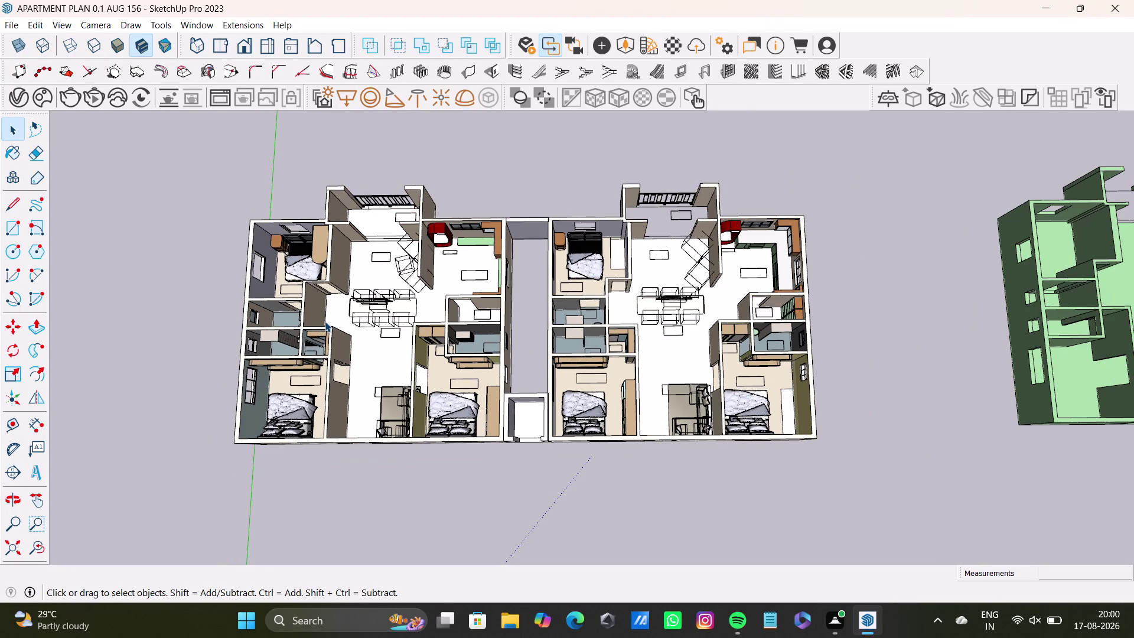
Select and delete the green wall-only model beside the furnished plan.
scroll(down, 3)
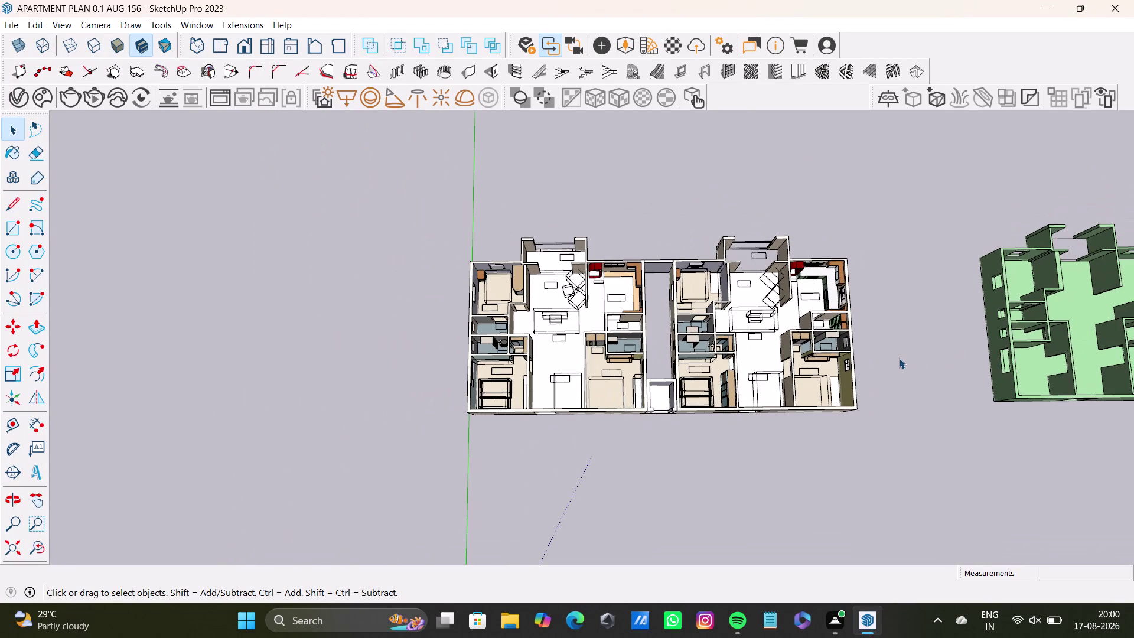
middle_drag(899, 357, 611, 366)
drag(673, 180, 959, 493)
key(Delete)
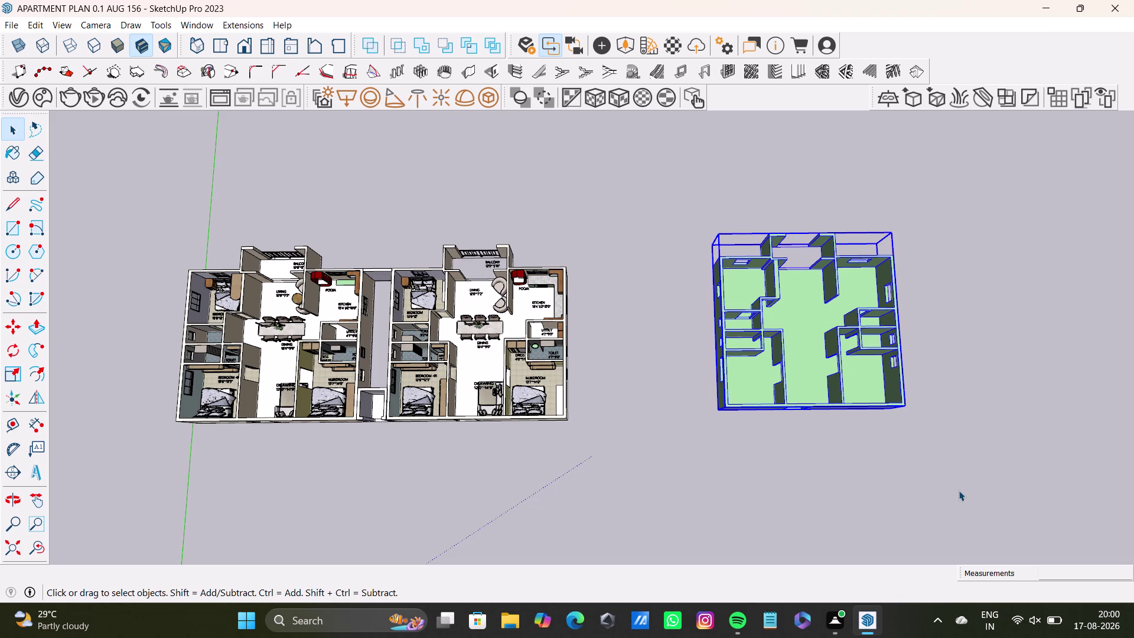
Orbit around the remaining furnished apartment plan from different angles.
scroll(down, 3)
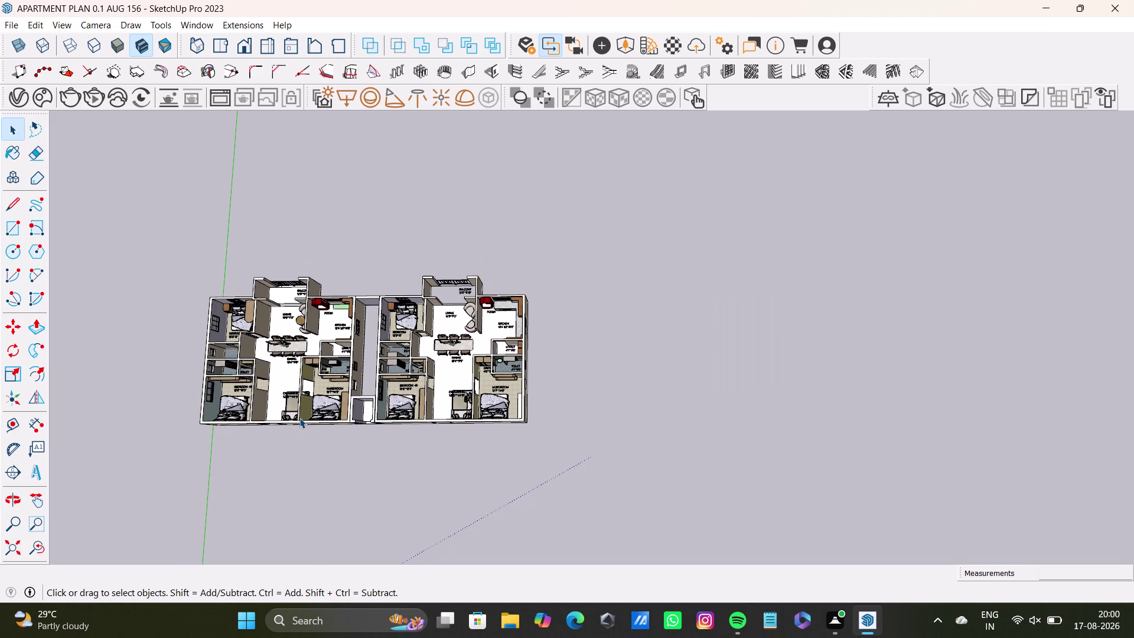
middle_drag(299, 418, 486, 399)
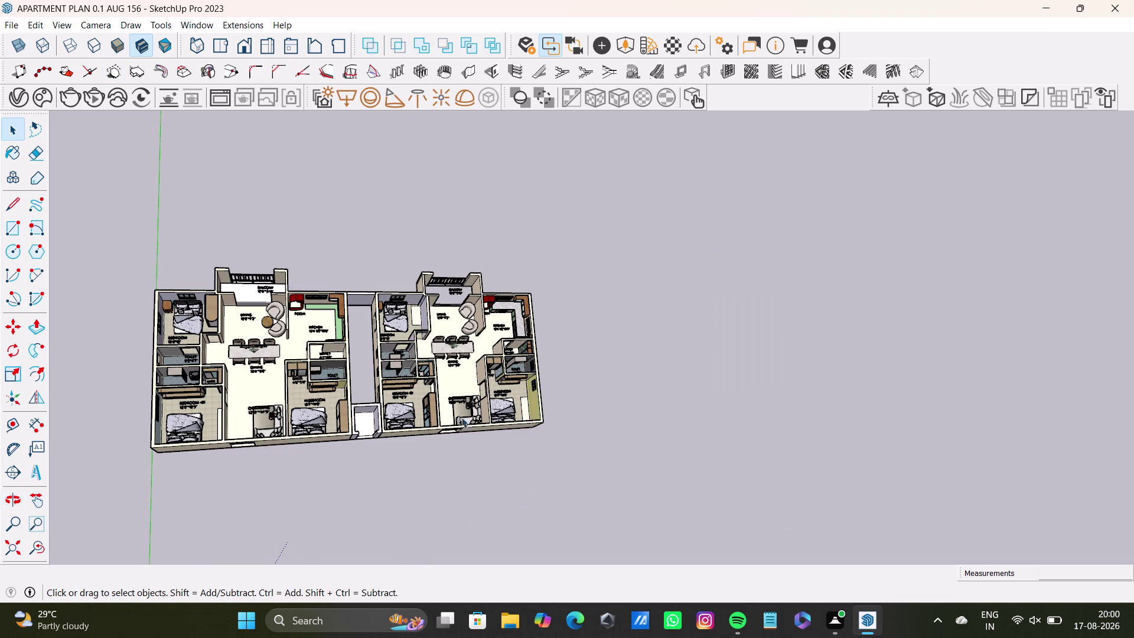
click(149, 46)
scroll(down, 3)
middle_drag(187, 316, 486, 343)
scroll(up, 3)
middle_drag(255, 370, 273, 327)
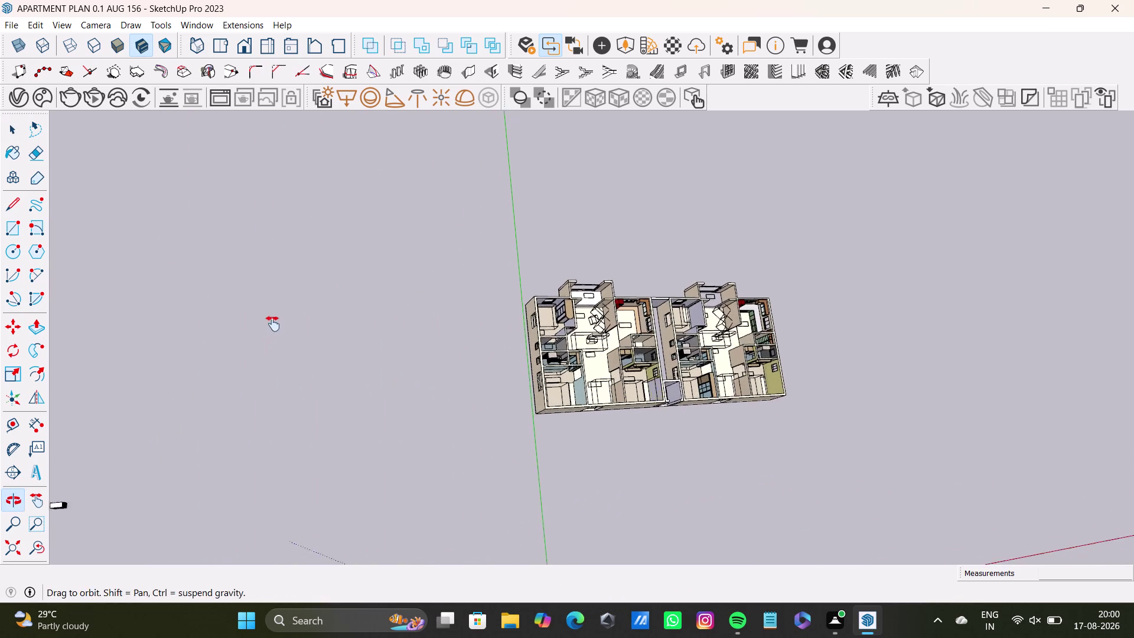
Orbit away from the apartment to bring the stray dining set into view.
middle_drag(273, 327, 274, 321)
middle_drag(405, 323, 391, 215)
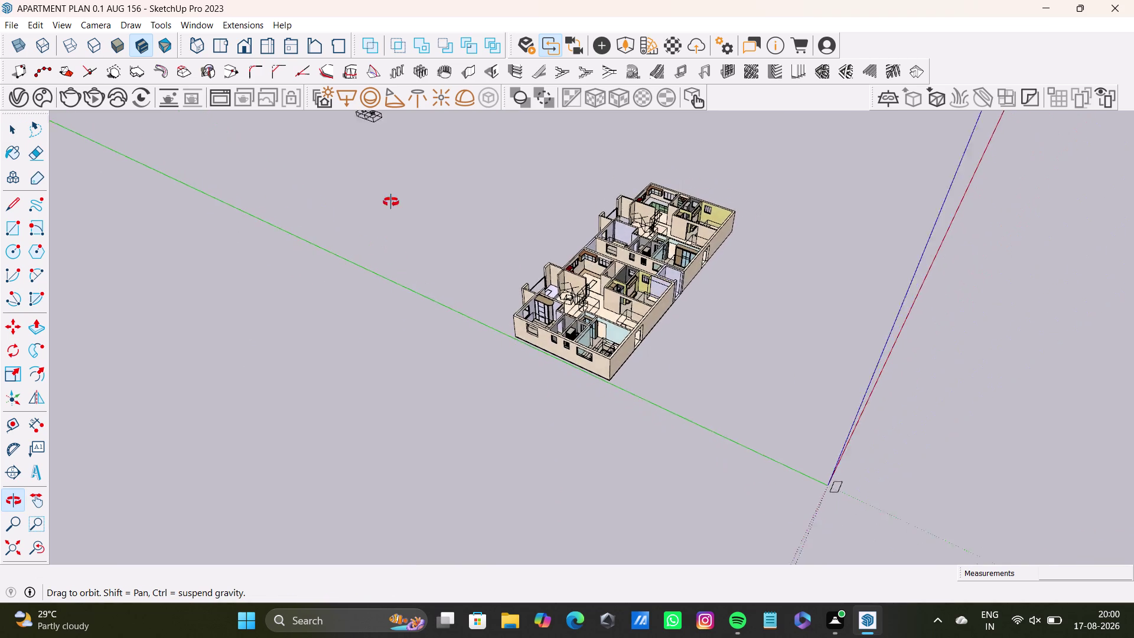
middle_drag(391, 215, 389, 177)
middle_drag(607, 287, 430, 244)
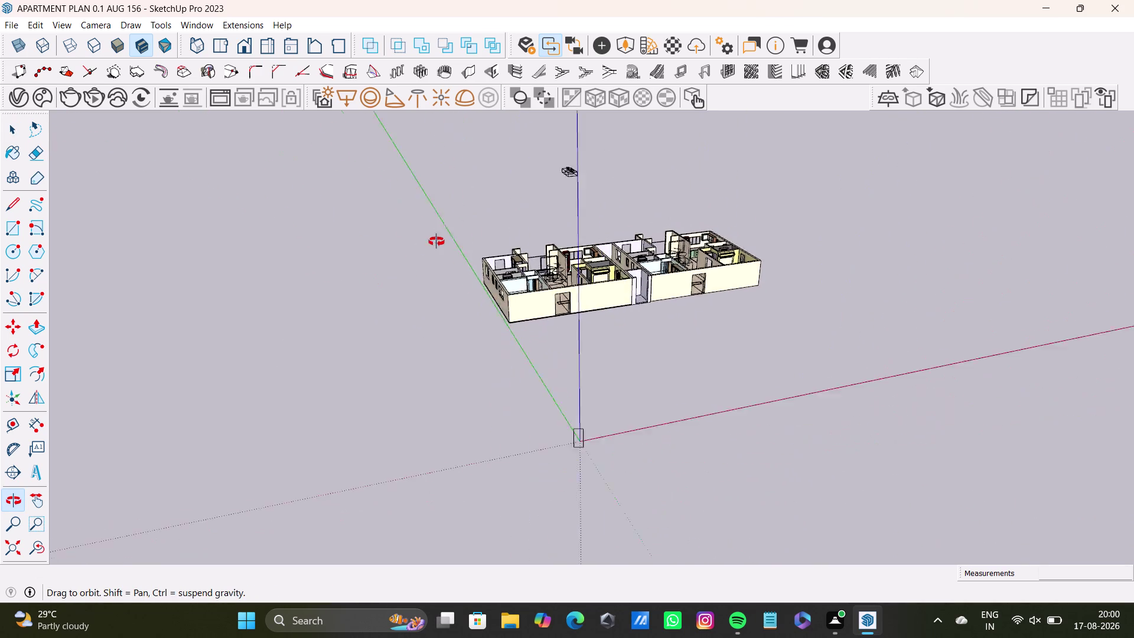
middle_drag(430, 243, 489, 428)
scroll(up, 3)
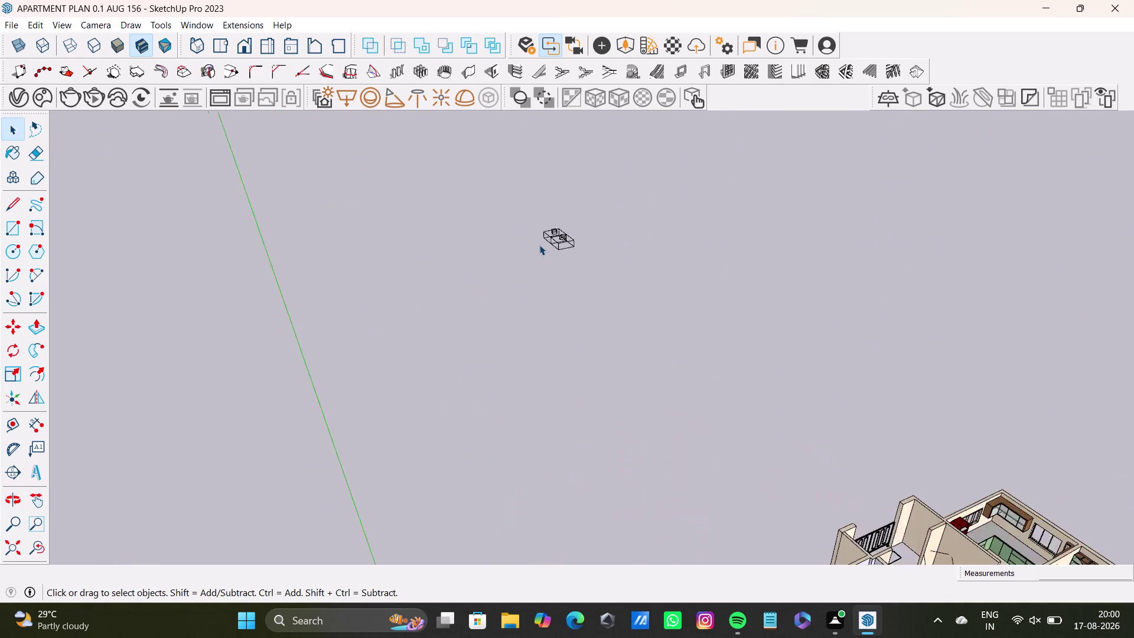
scroll(up, 3)
Zoom in closely on the stray dining table set.
key(space)
click(533, 190)
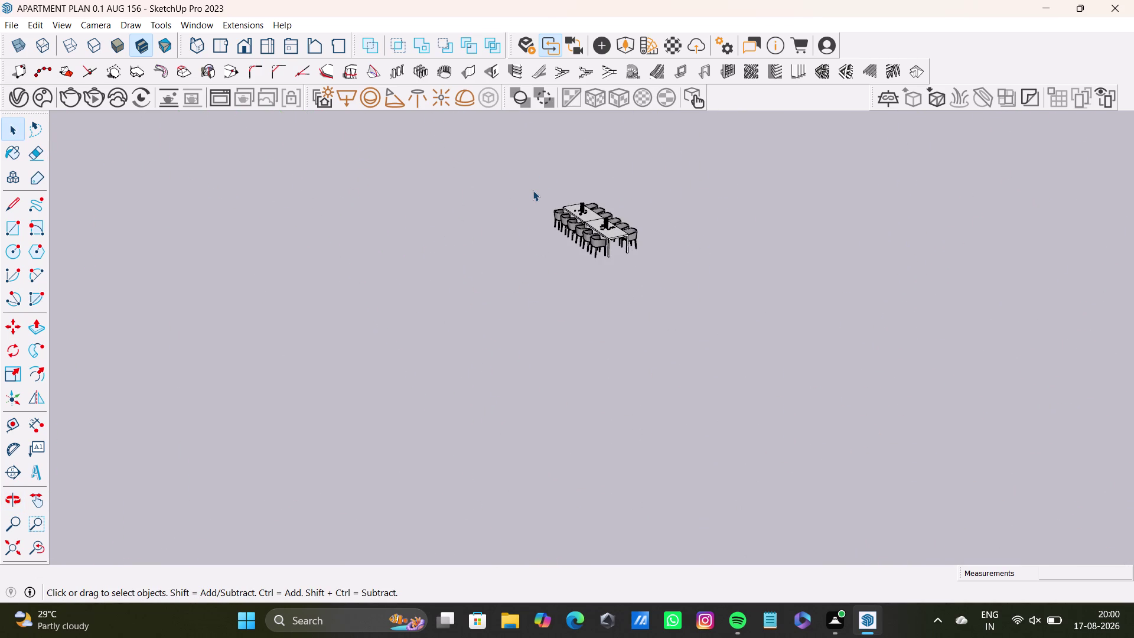
drag(523, 178, 706, 309)
drag(487, 155, 770, 363)
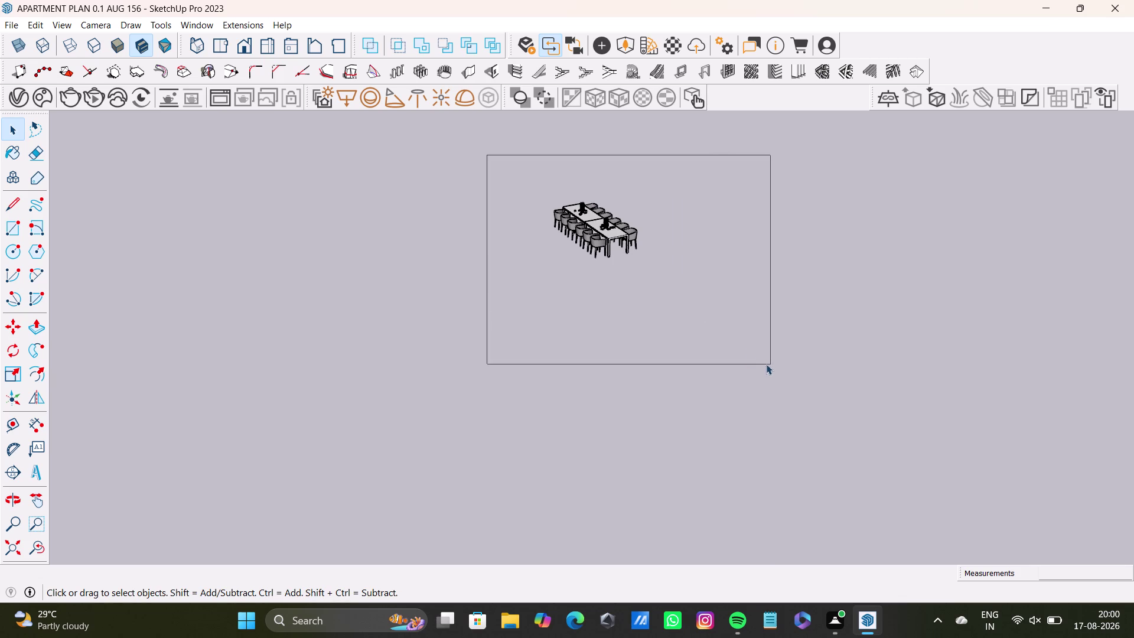
drag(532, 183, 728, 303)
middle_drag(688, 330, 685, 425)
scroll(up, 3)
middle_drag(620, 278, 635, 449)
drag(479, 196, 808, 597)
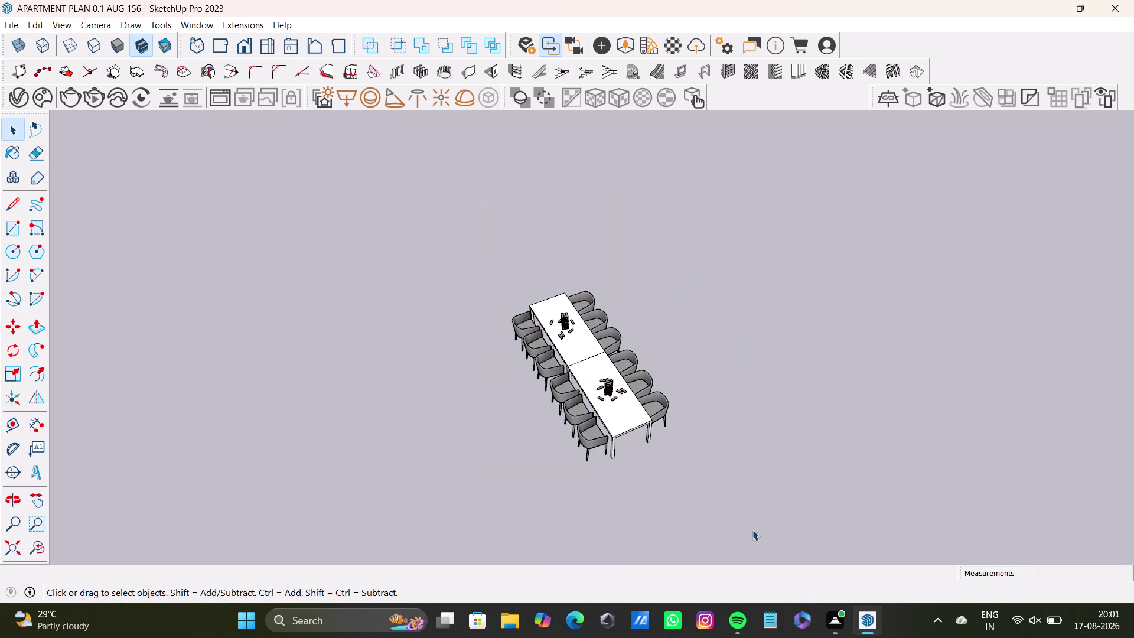
Select both dining table halves with their chairs and delete them.
drag(445, 218, 786, 539)
triple_click(623, 426)
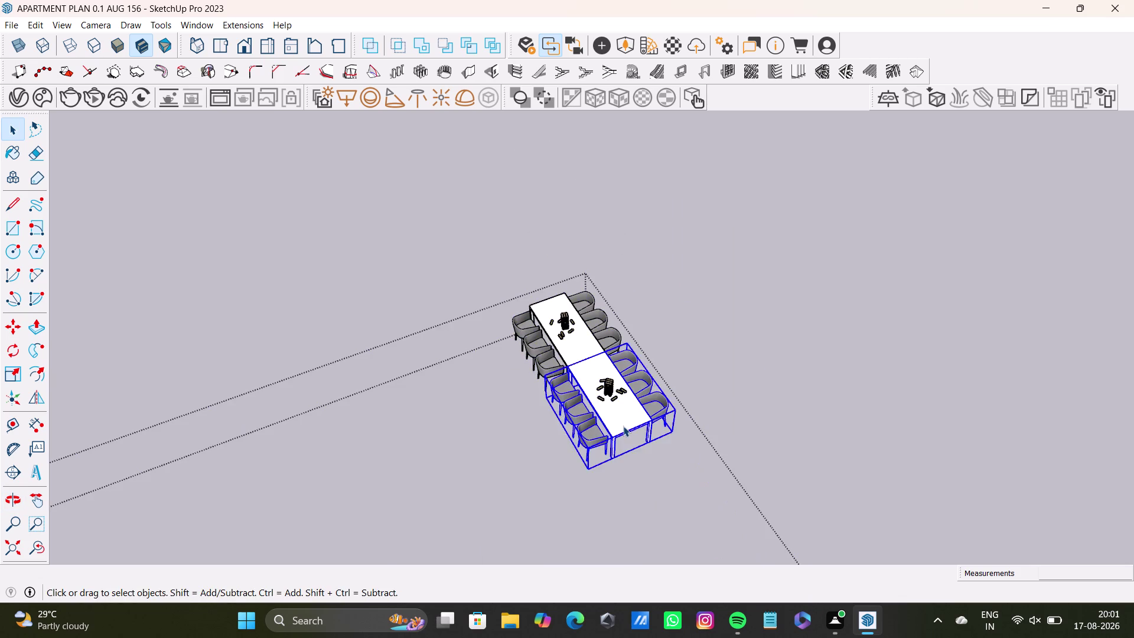
click(623, 426)
drag(488, 298, 802, 522)
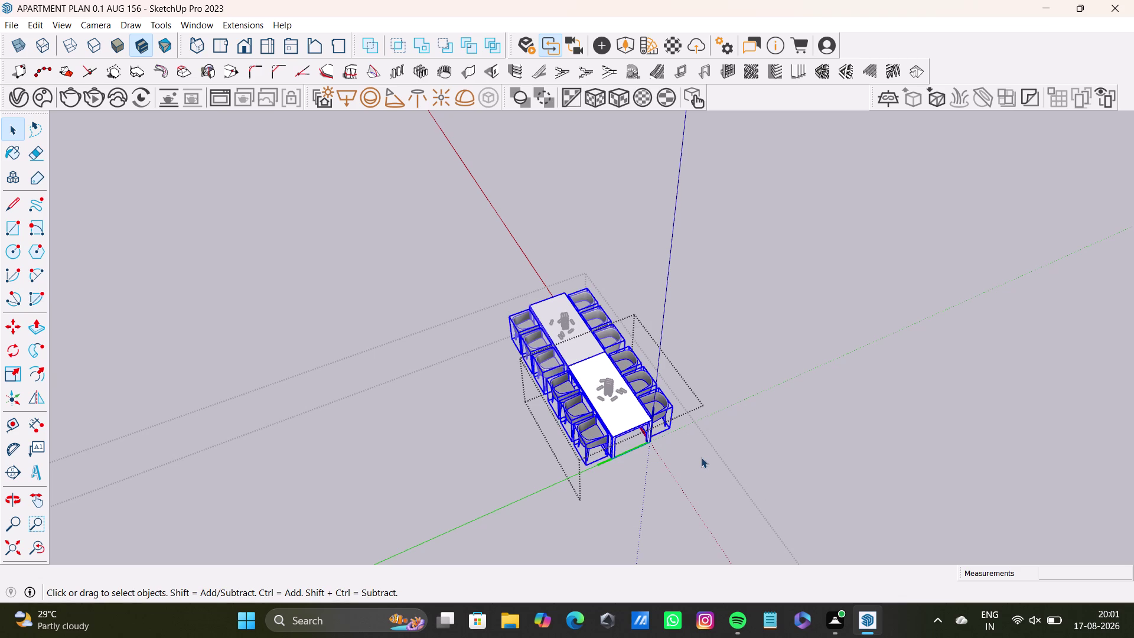
key(Delete)
Select and delete the two leftover table decor pieces.
scroll(down, 3)
key(space)
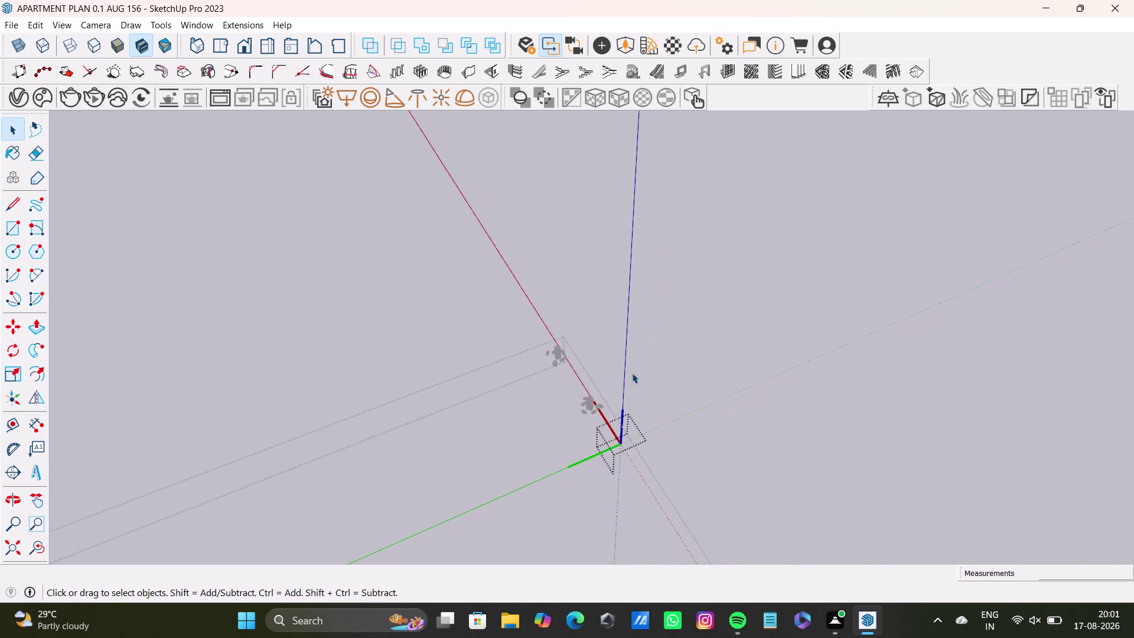
click(632, 373)
scroll(up, 3)
drag(524, 299, 678, 536)
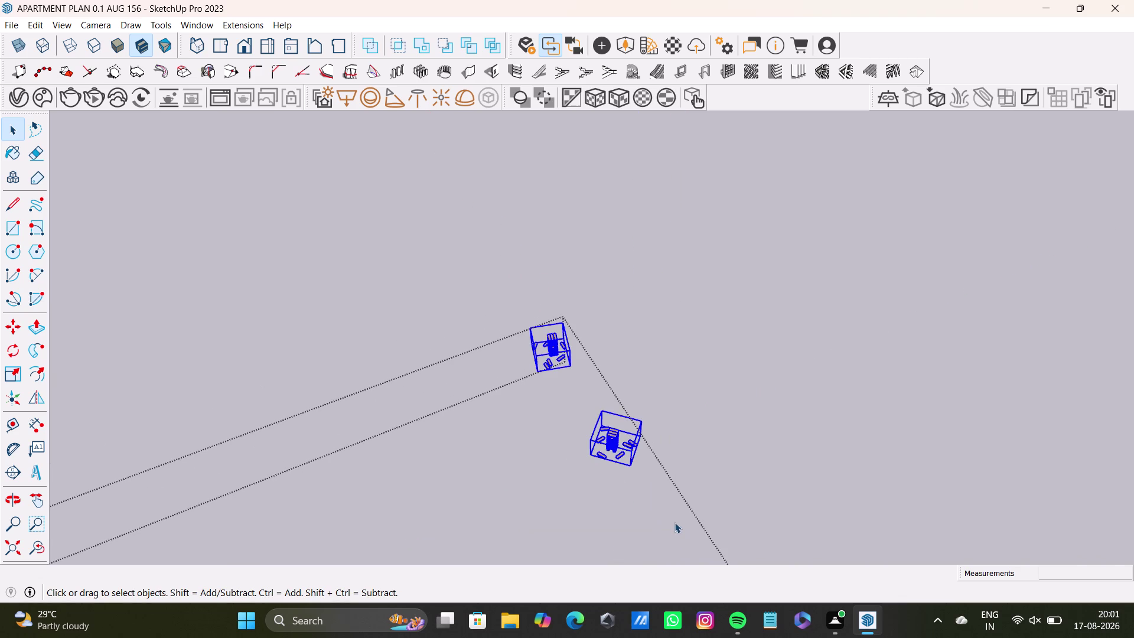
key(Delete)
scroll(down, 3)
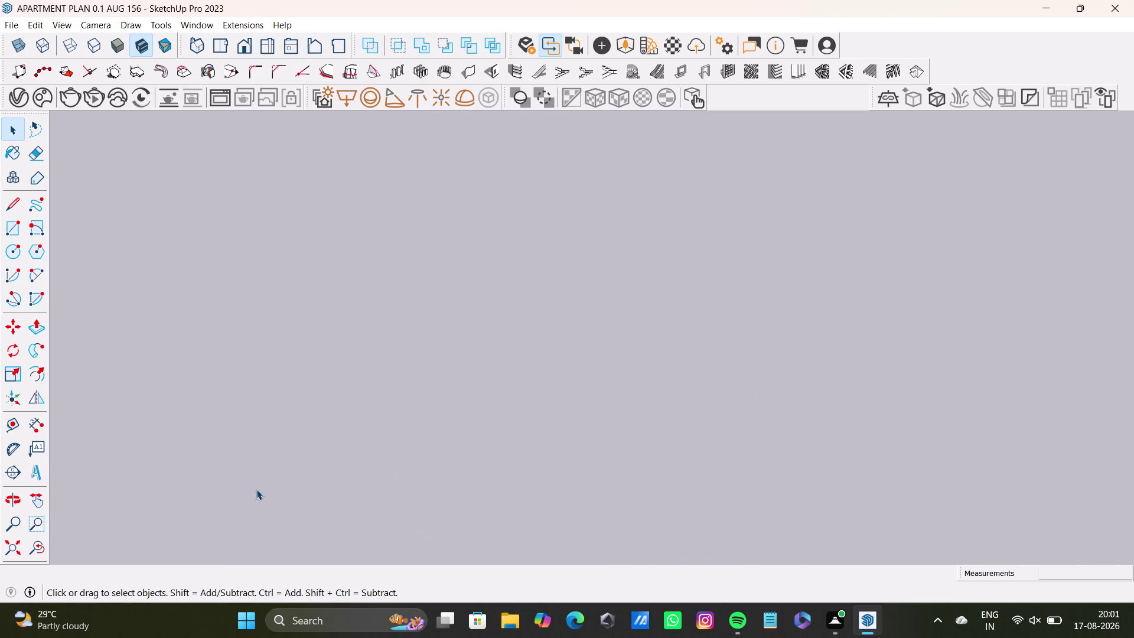
click(5, 540)
click(6, 551)
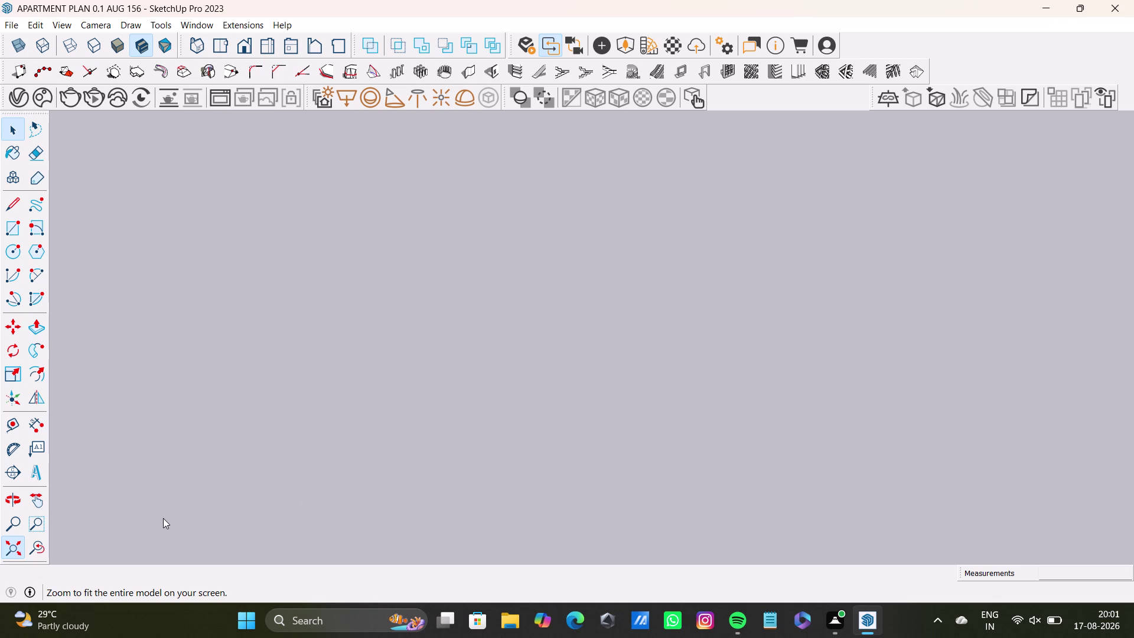
scroll(down, 3)
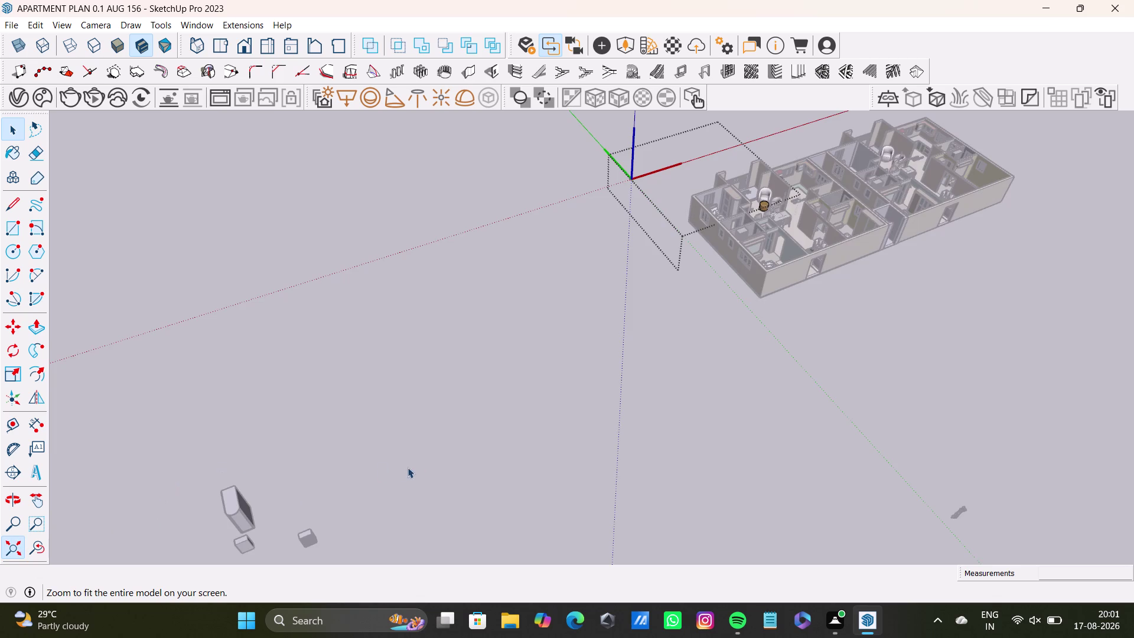
scroll(down, 3)
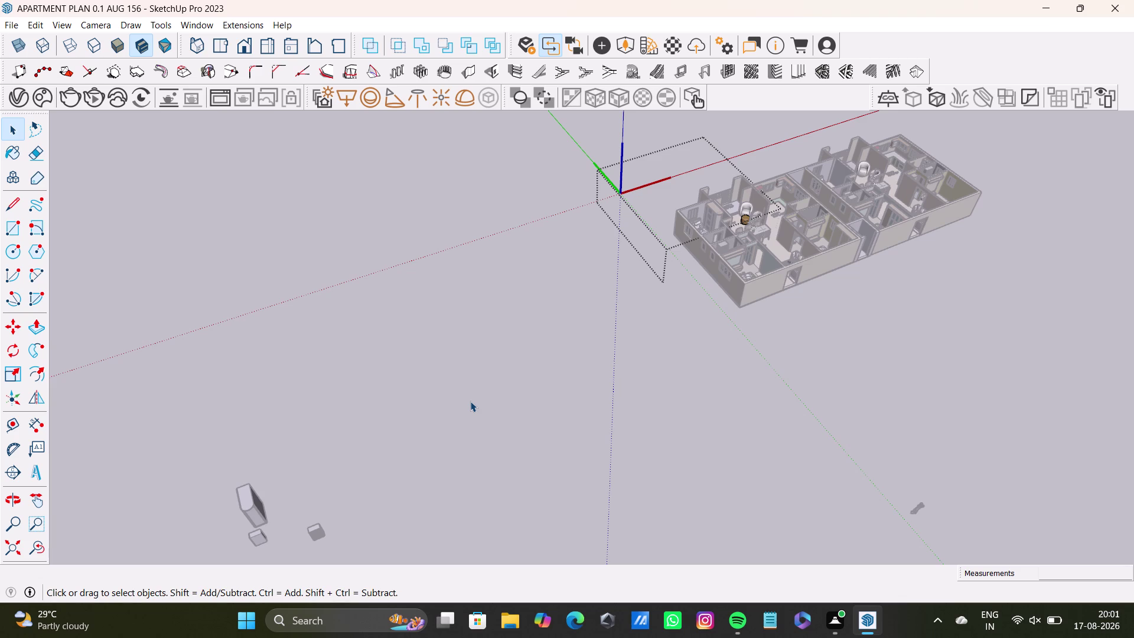
click(382, 409)
key(space)
middle_drag(355, 456, 403, 282)
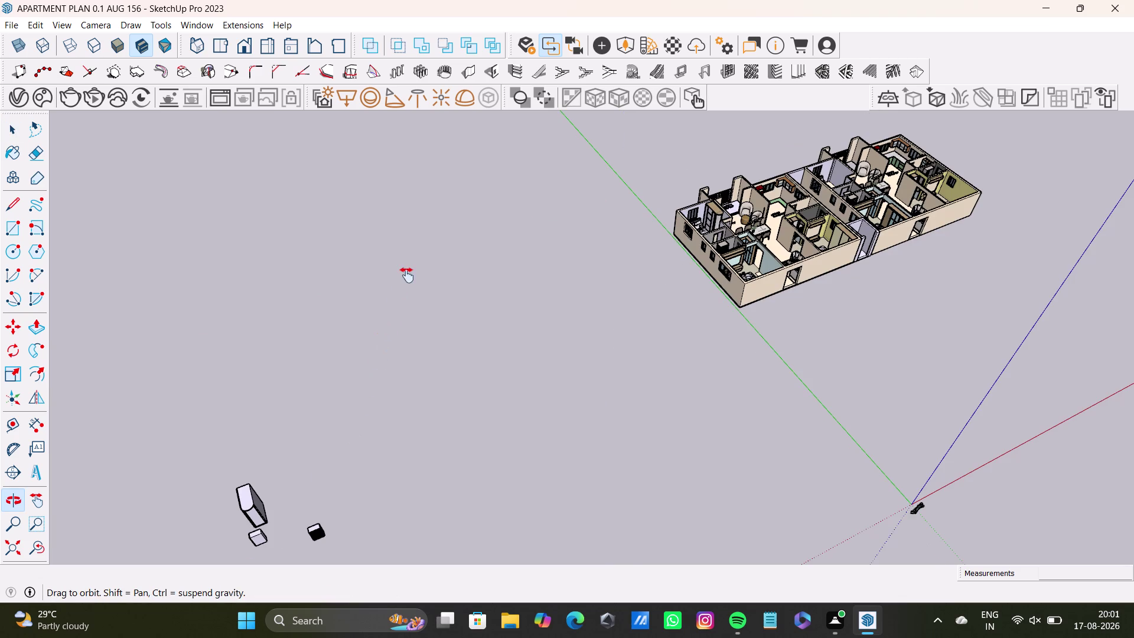
middle_drag(402, 282, 415, 261)
click(380, 303)
drag(233, 280, 449, 431)
click(380, 350)
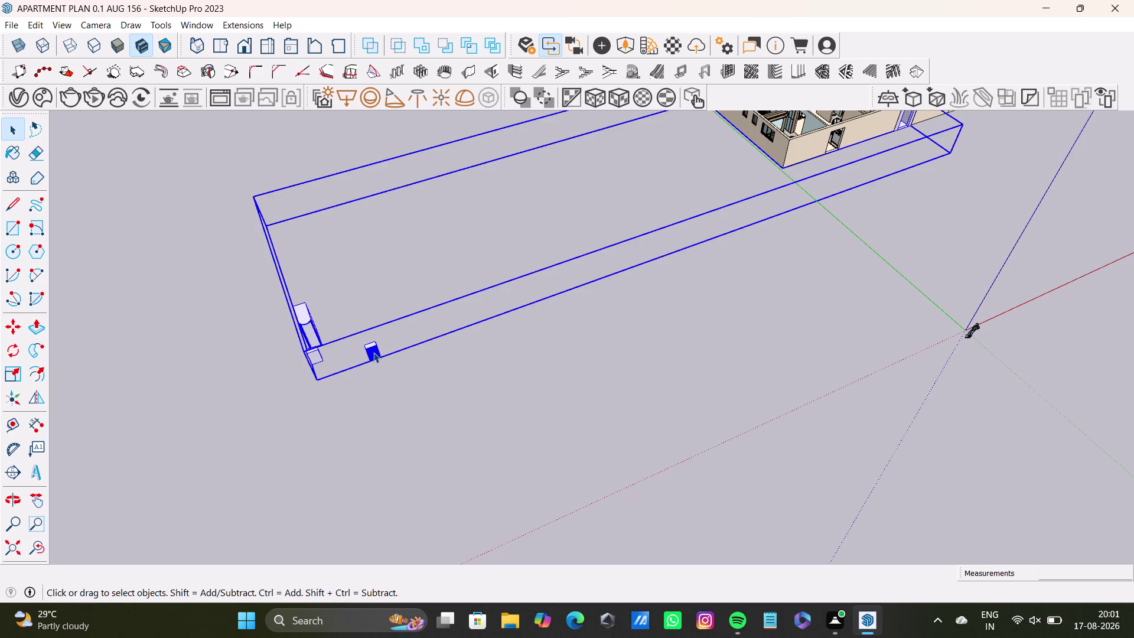
triple_click(373, 352)
double_click(373, 352)
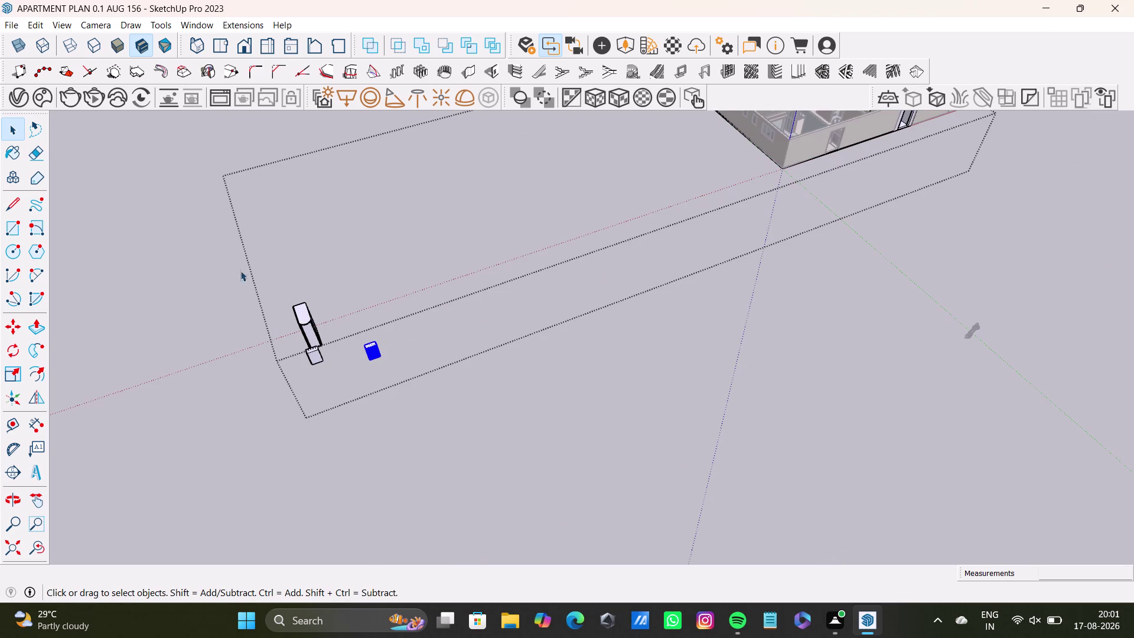
drag(247, 270, 452, 427)
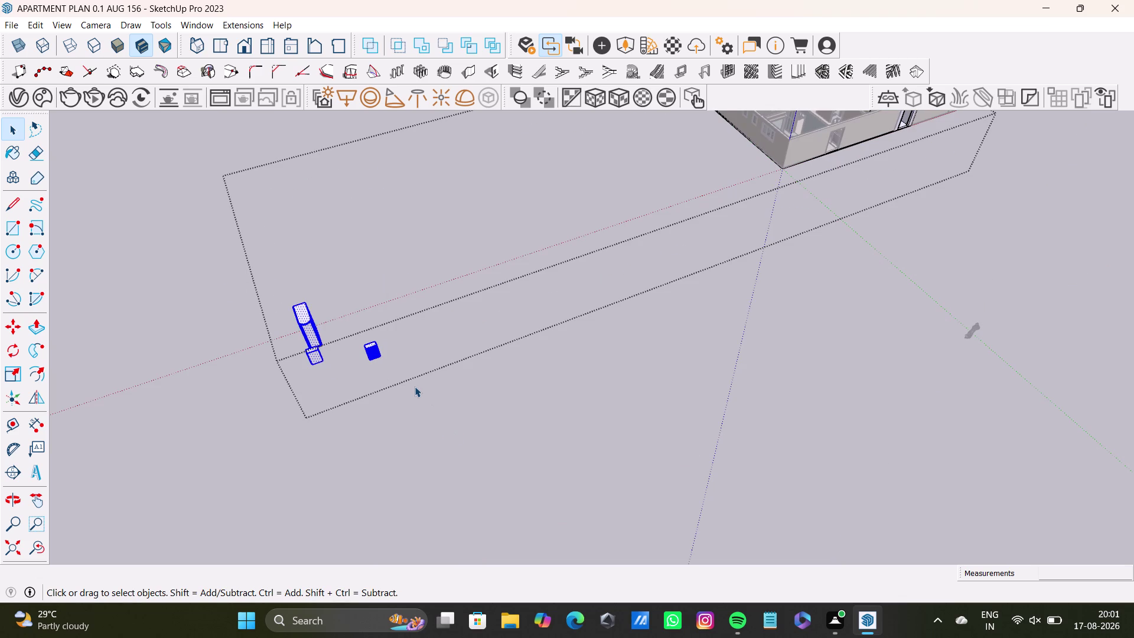
drag(350, 325, 400, 379)
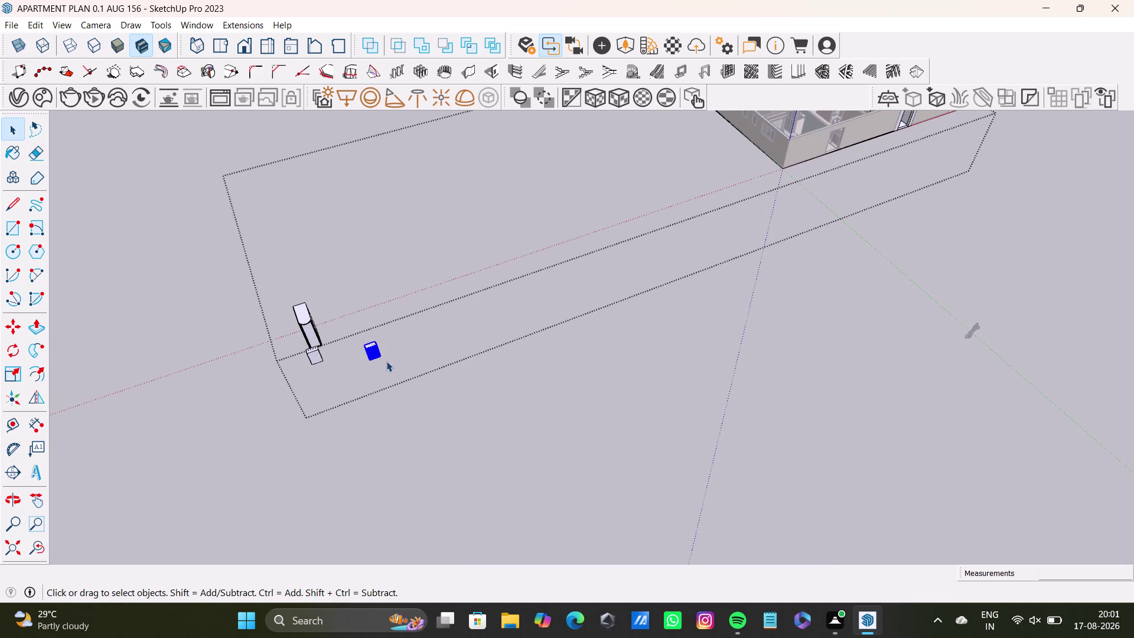
key(space)
key(space)
key(space)
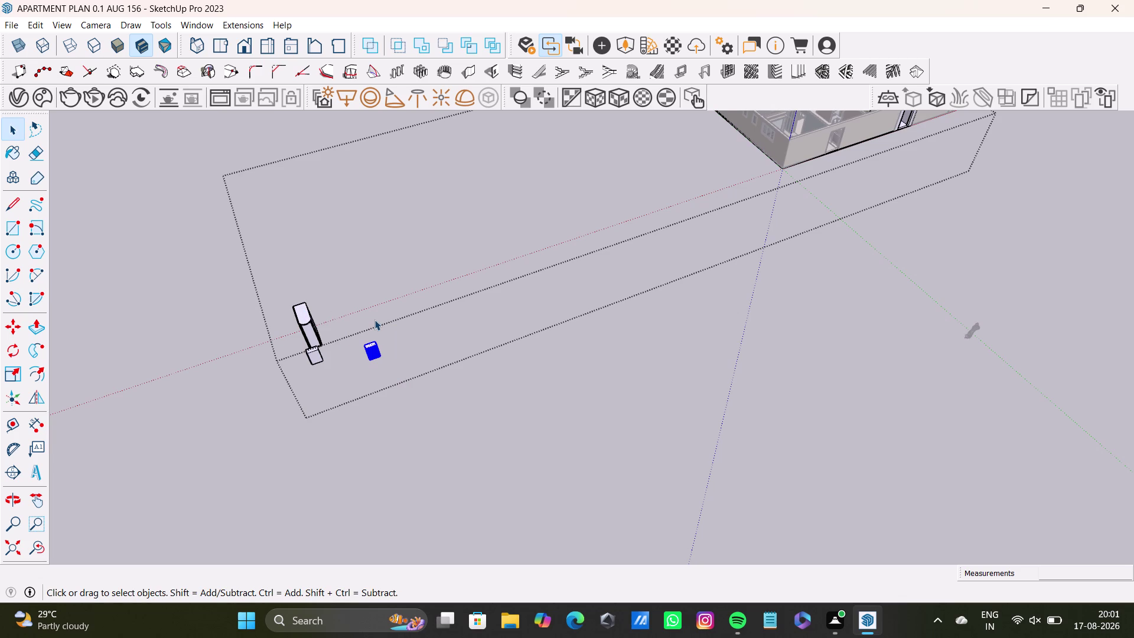
drag(278, 246, 277, 262)
drag(277, 262, 508, 487)
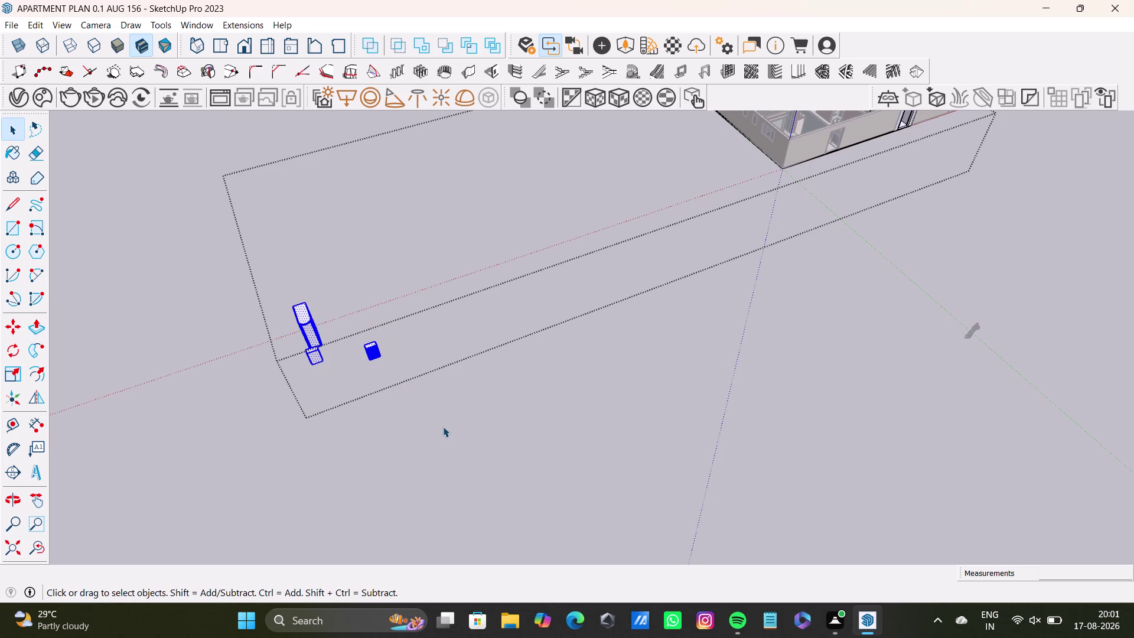
key(Delete)
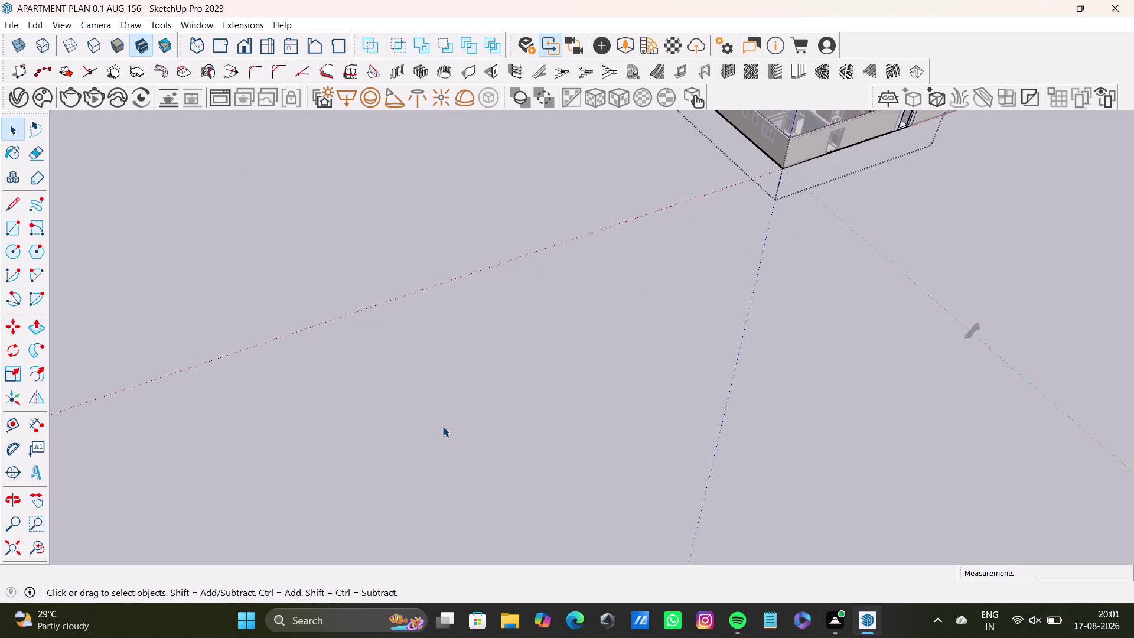
Orbit and zoom to bring the whole two-unit apartment into the middle of the view.
middle_drag(726, 218, 406, 217)
middle_drag(758, 210, 358, 204)
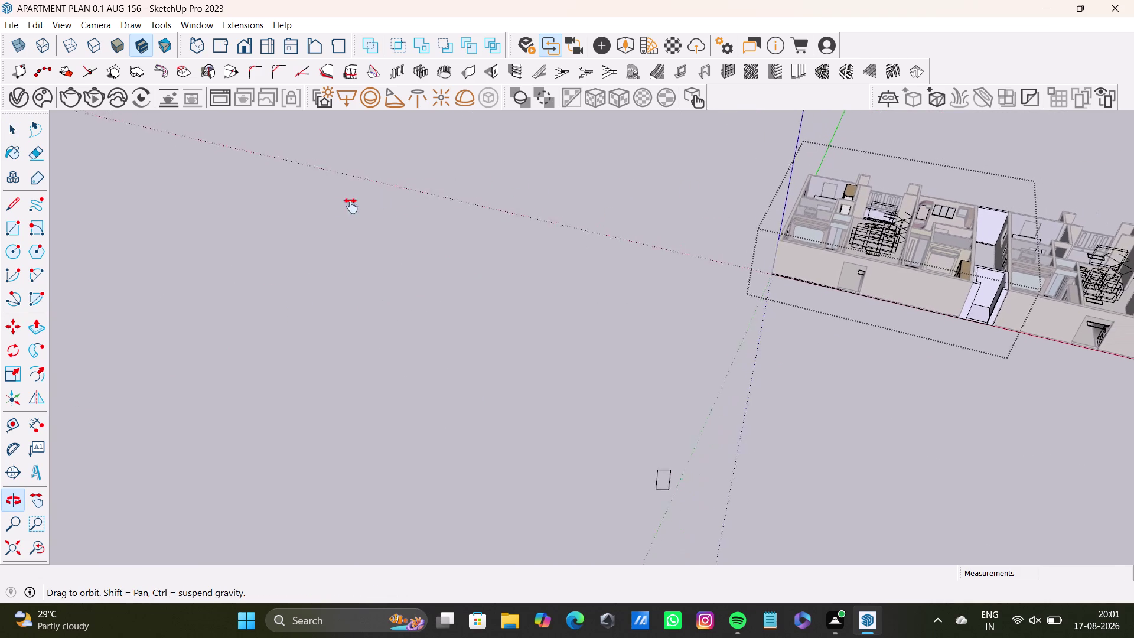
middle_drag(358, 204, 334, 215)
middle_drag(913, 288, 1118, 346)
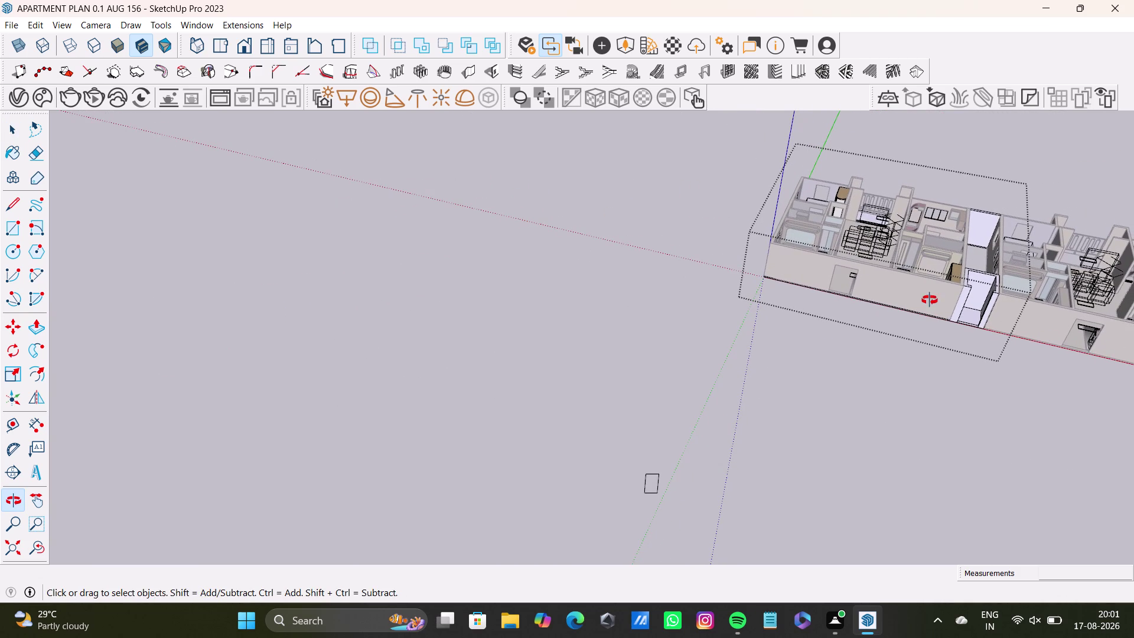
middle_drag(837, 340, 960, 309)
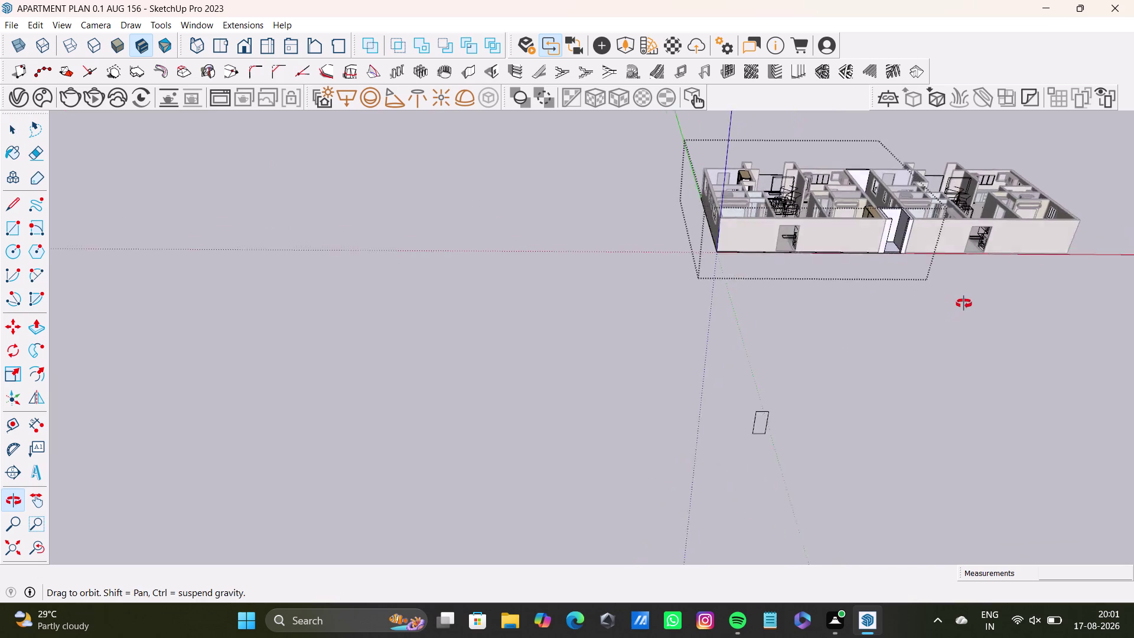
middle_drag(960, 310, 679, 469)
scroll(up, 3)
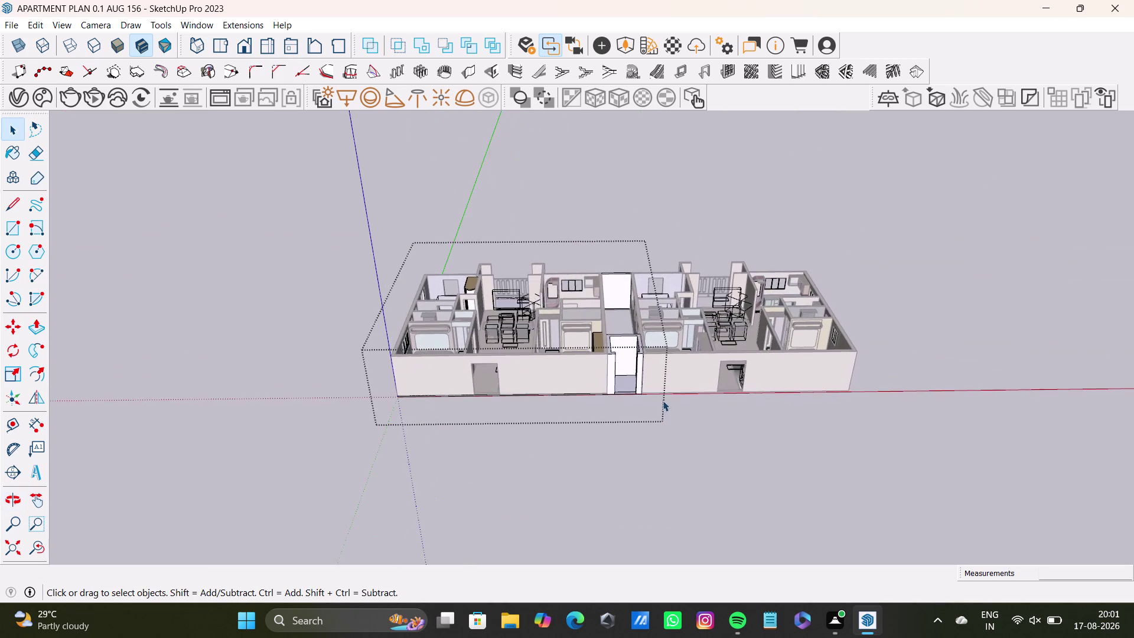
scroll(up, 3)
scroll(up, 3)
middle_drag(644, 327, 625, 480)
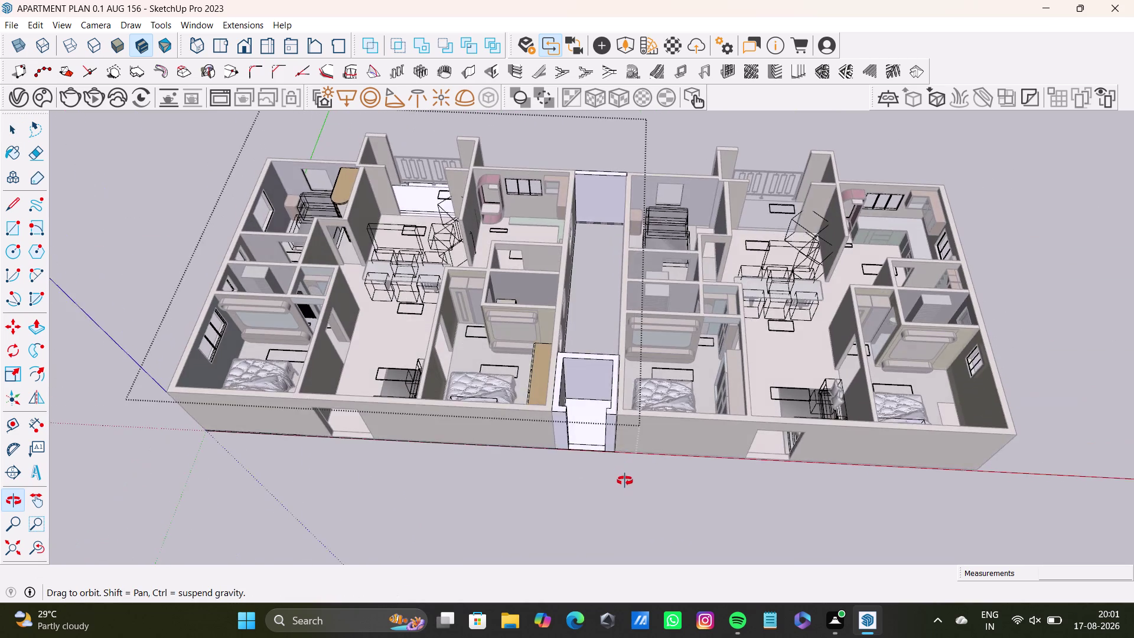
middle_drag(624, 480, 627, 511)
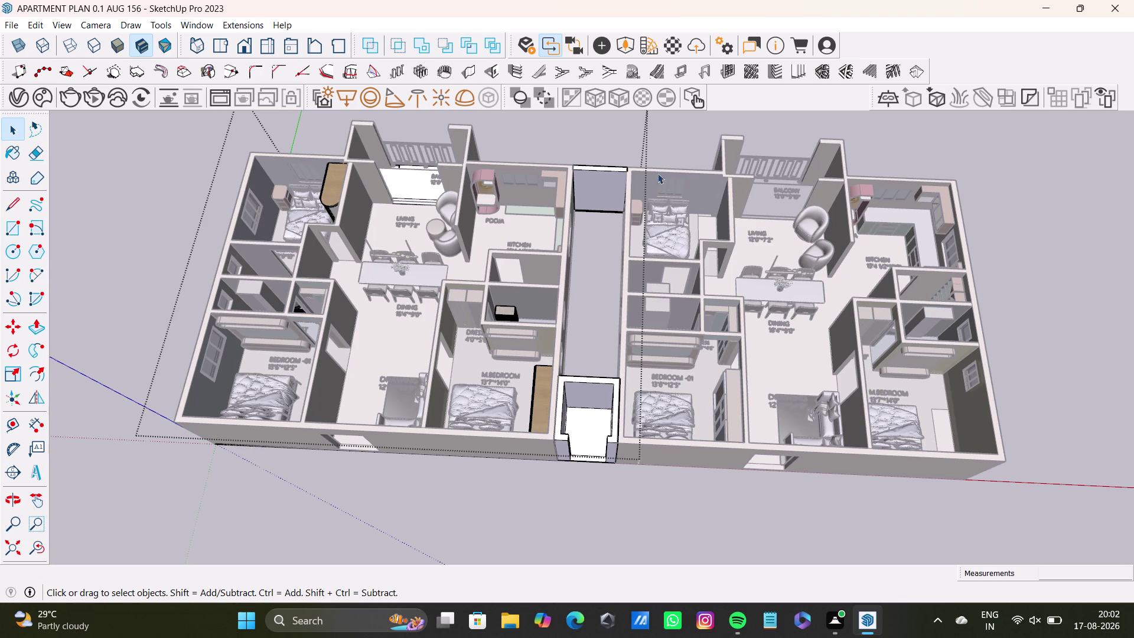
Tilt the view to look down onto the furnished plan and capture a screenshot.
click(677, 140)
key(space)
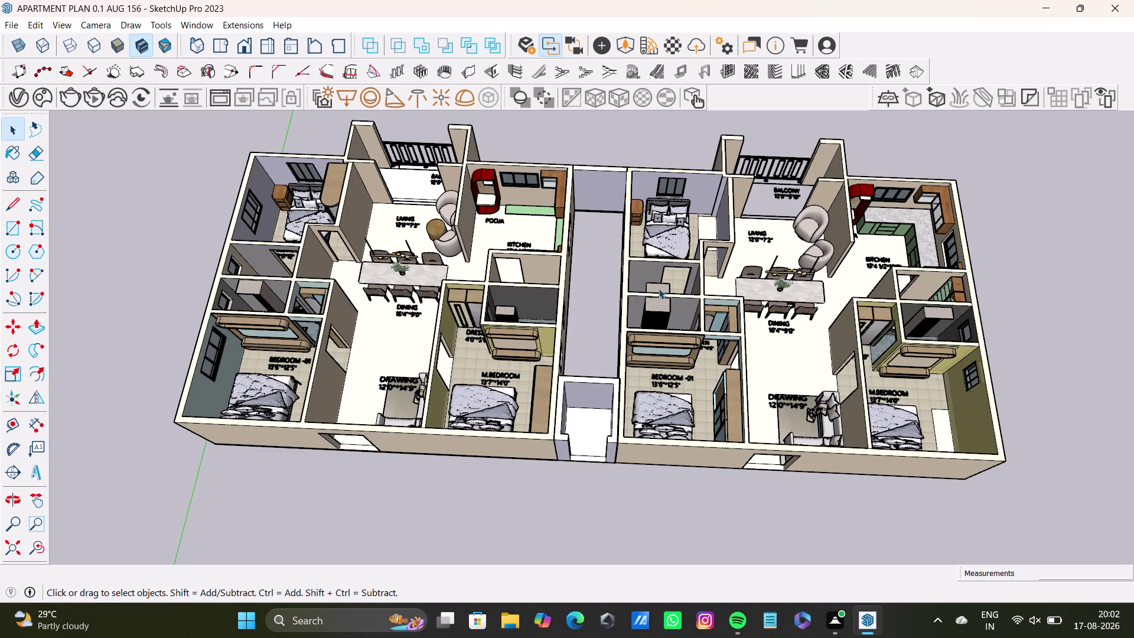
middle_drag(659, 291, 667, 364)
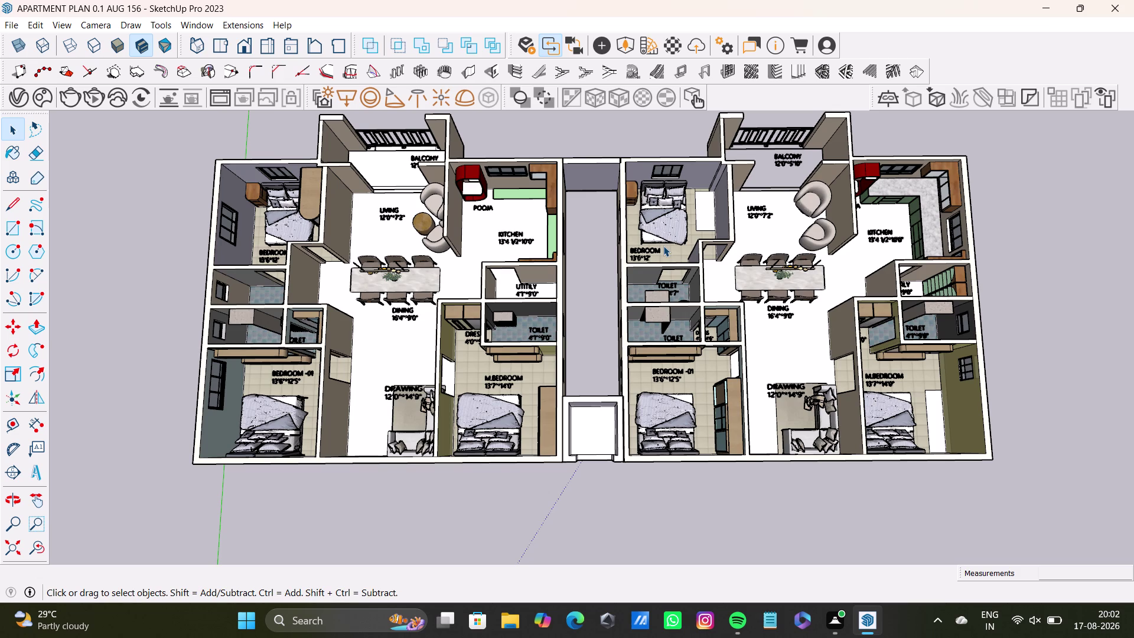
middle_drag(667, 245, 642, 306)
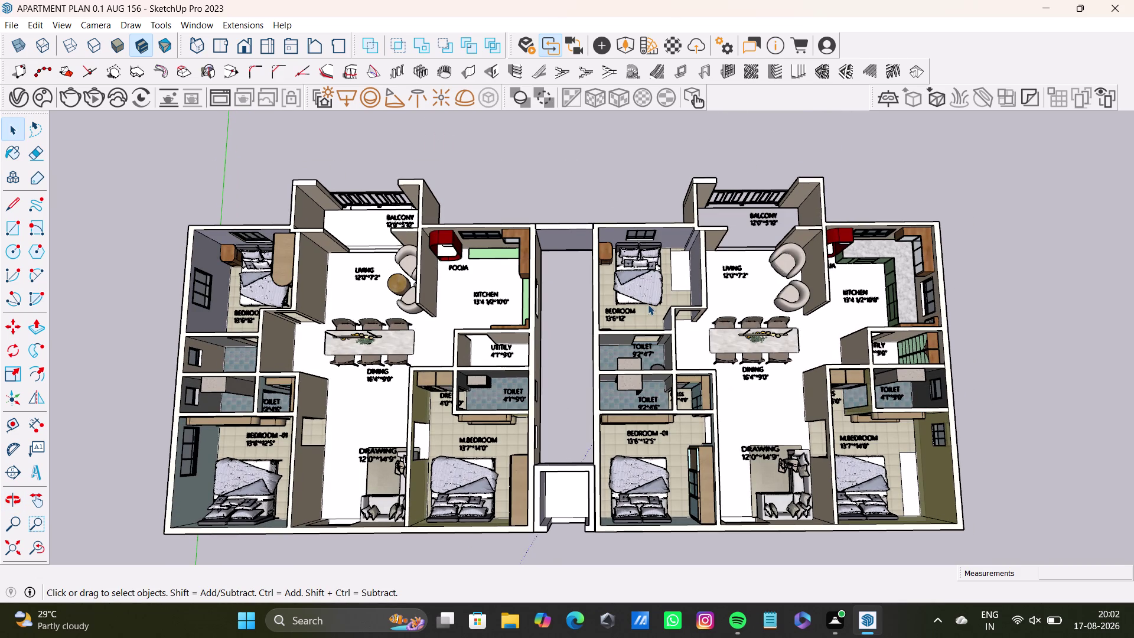
key(super+Print)
Orbit around the left unit's interior at an angle and capture a screenshot.
middle_drag(614, 459, 700, 292)
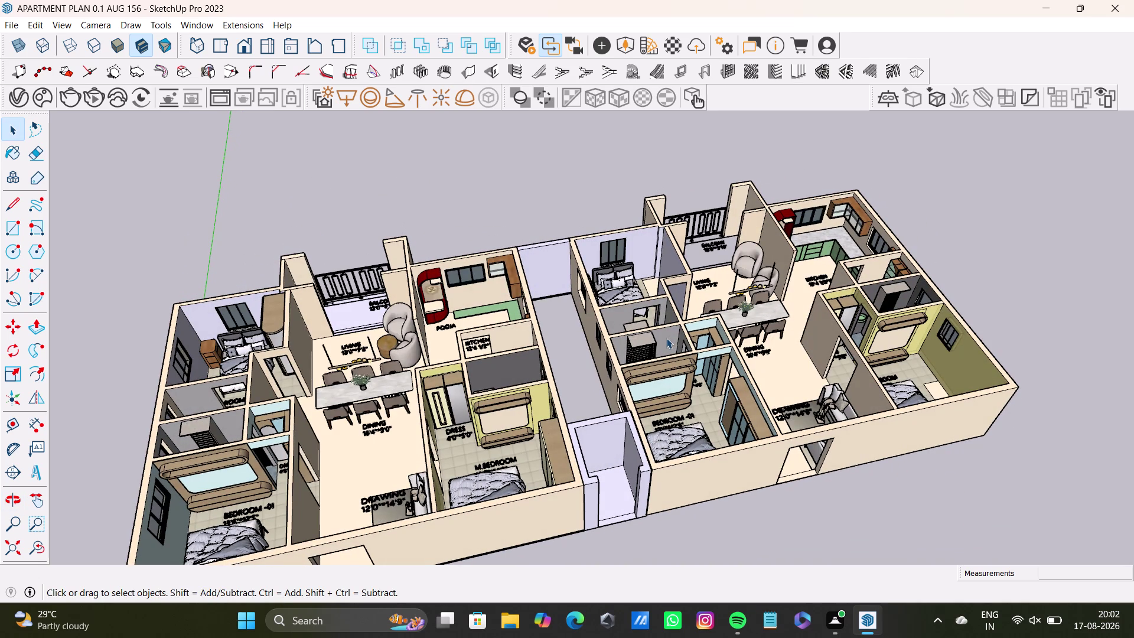
middle_drag(714, 376, 744, 352)
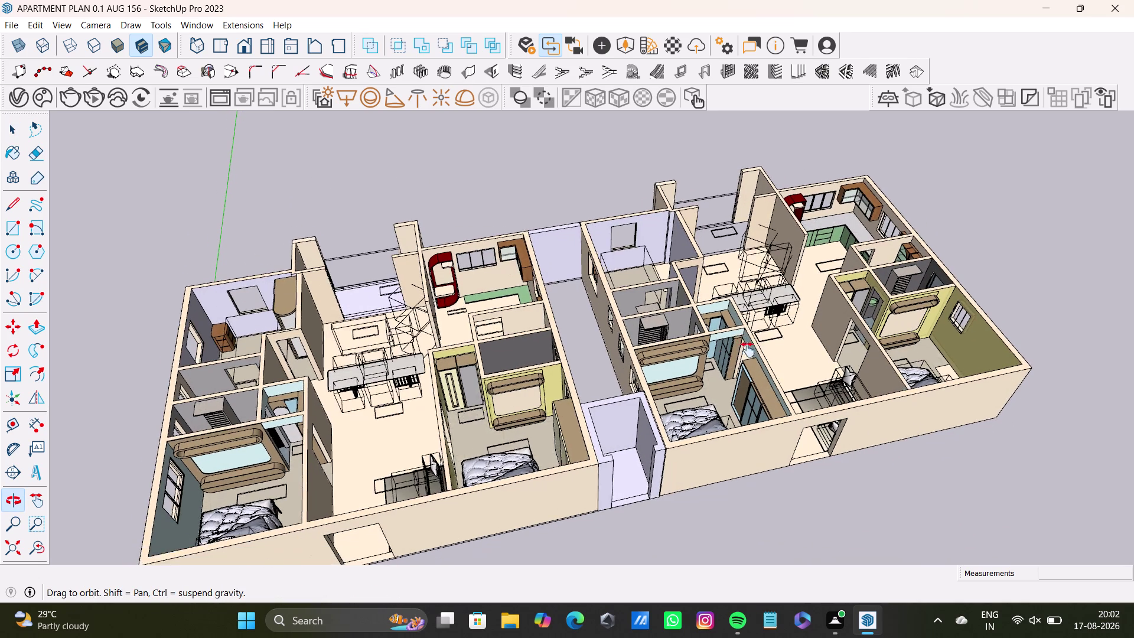
middle_drag(744, 352, 760, 342)
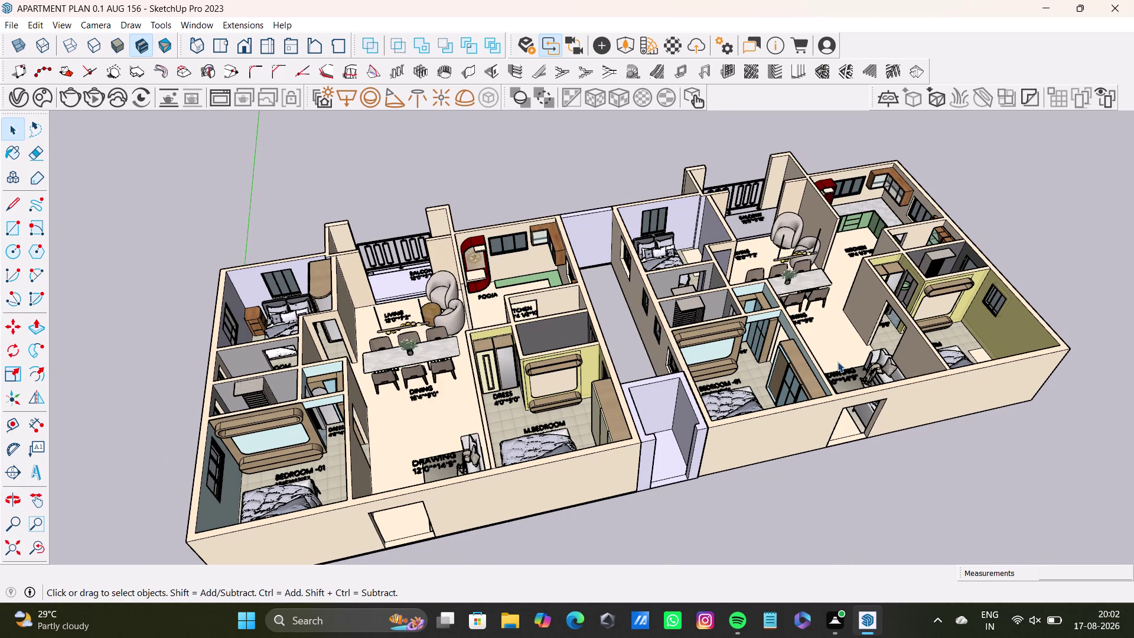
key(super+Print)
scroll(up, 3)
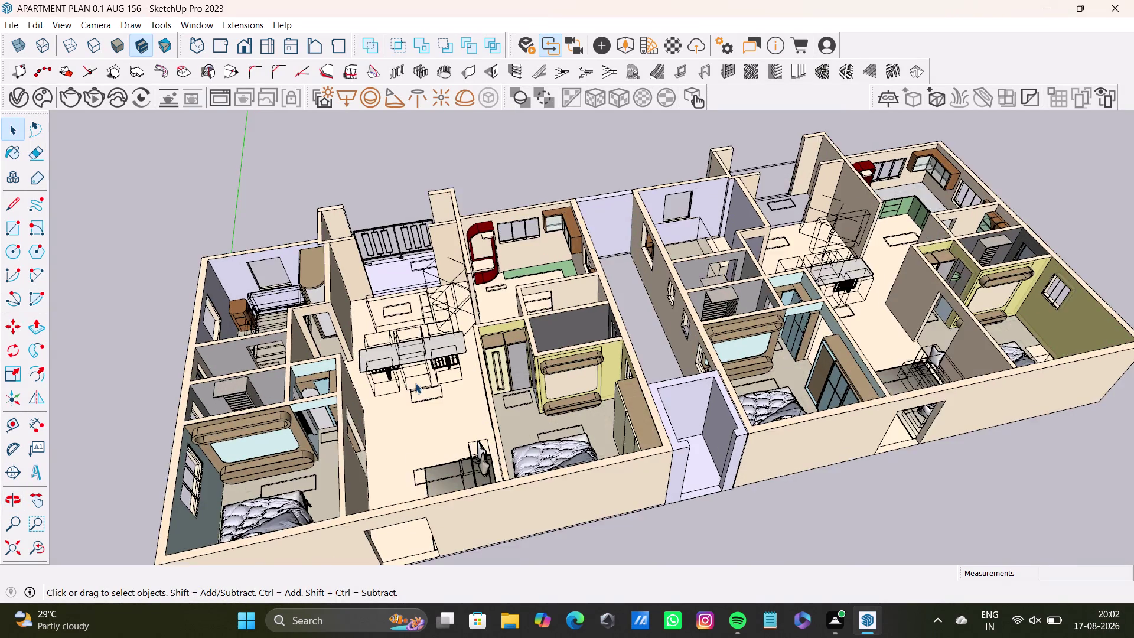
scroll(up, 3)
scroll(down, 3)
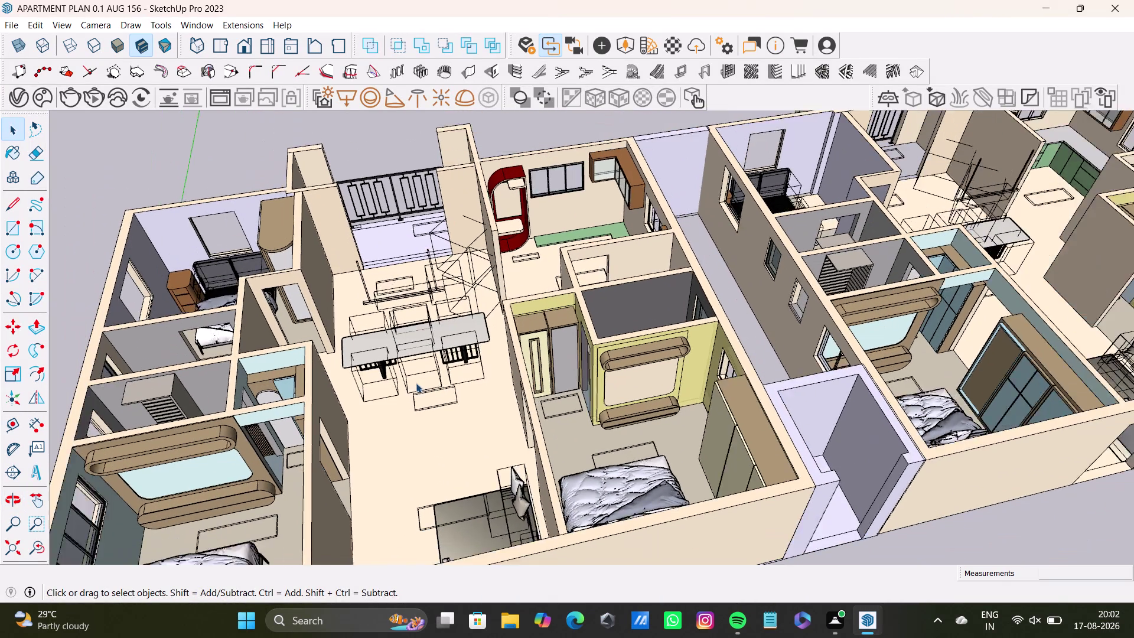
Orbit across the left unit's living area and view the units from the side.
middle_drag(415, 383, 469, 362)
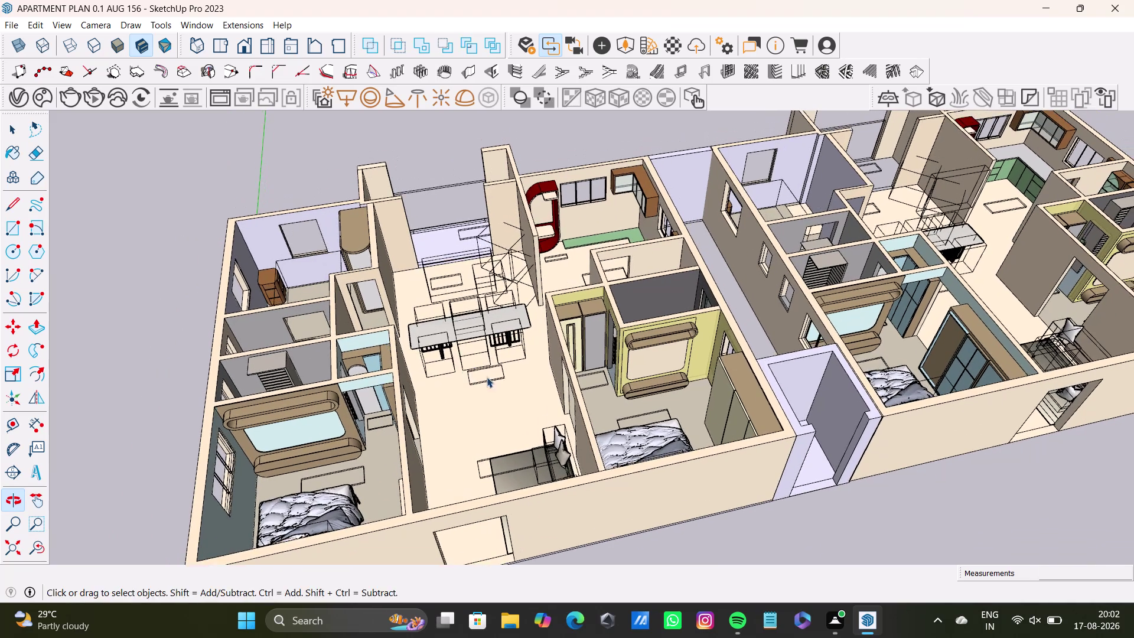
middle_drag(492, 378, 567, 393)
scroll(down, 3)
middle_drag(571, 379, 556, 383)
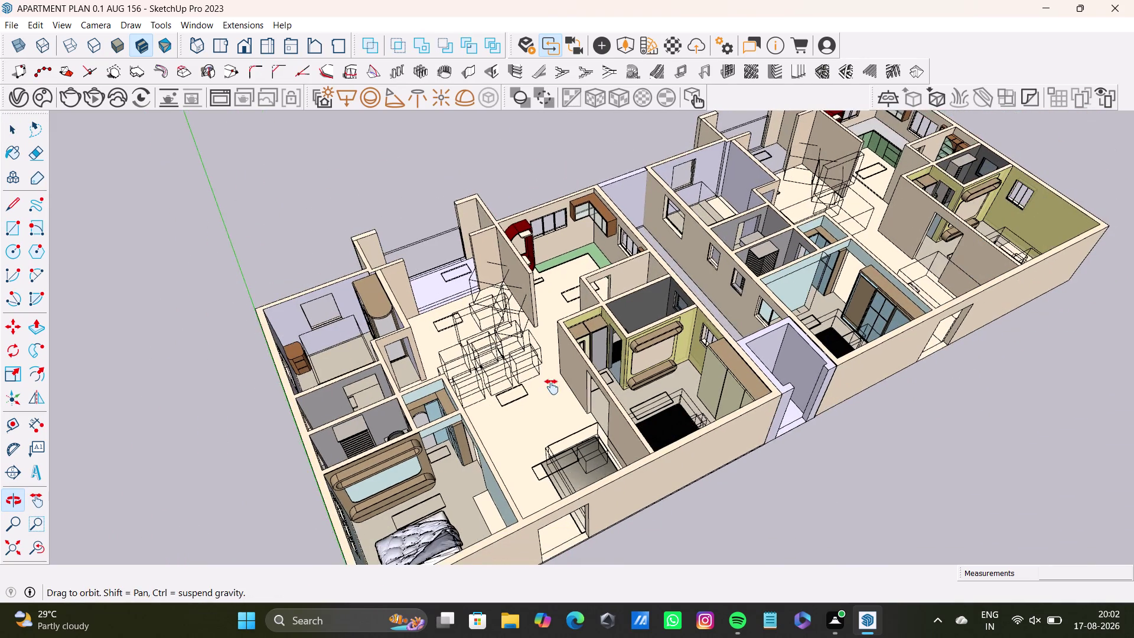
middle_drag(556, 383, 549, 389)
middle_drag(553, 405, 566, 372)
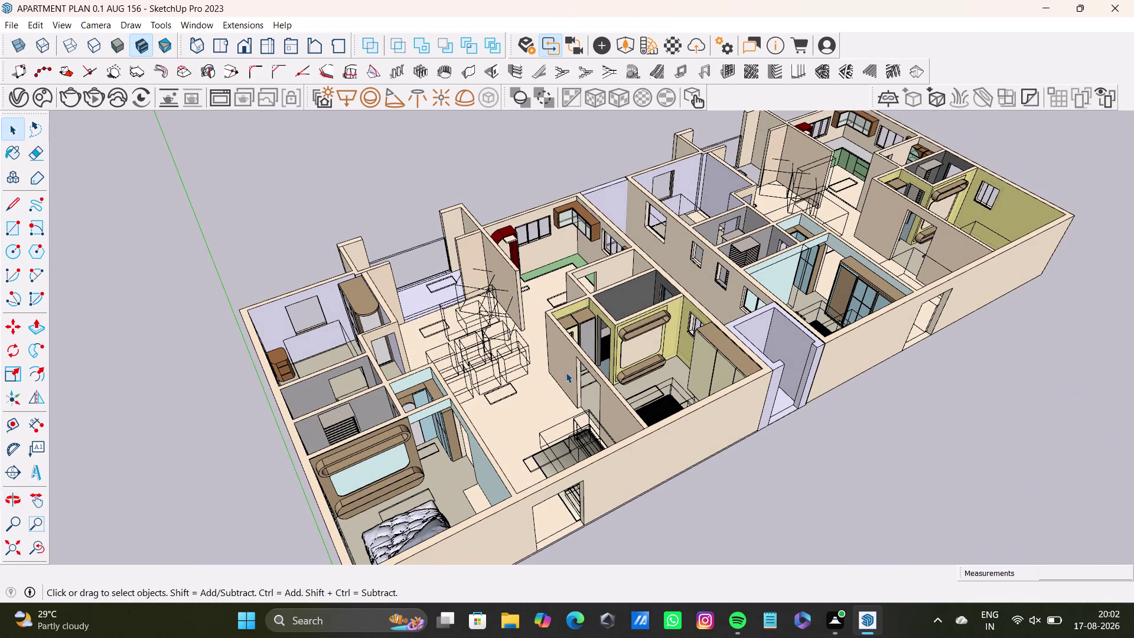
scroll(up, 3)
middle_drag(519, 378, 481, 397)
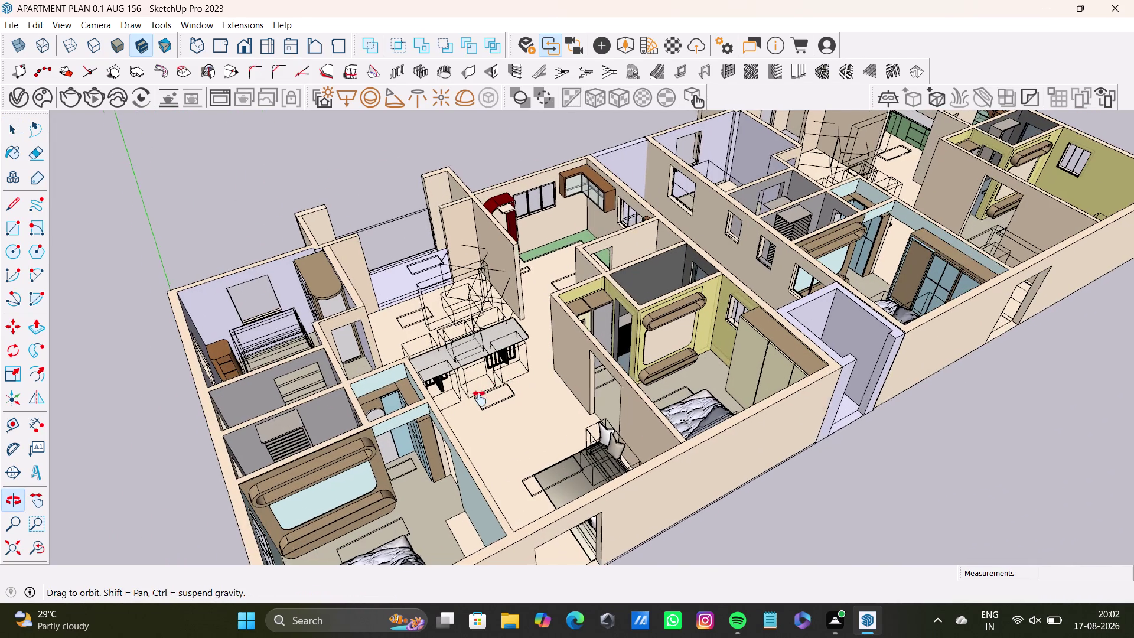
middle_drag(481, 396, 409, 444)
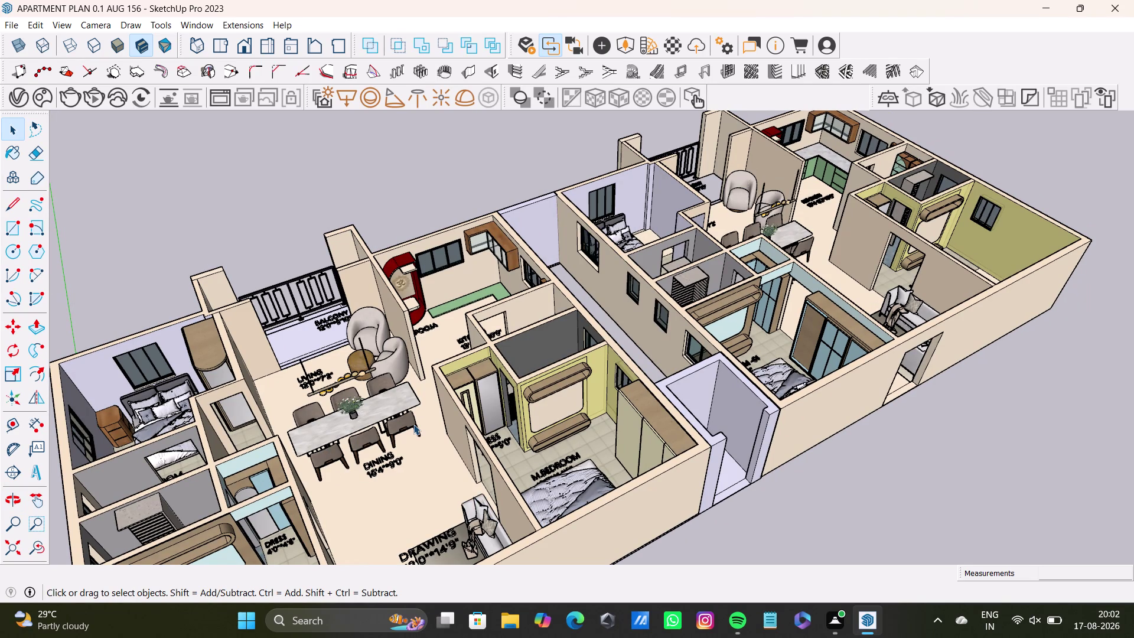
key(super+Print)
Orbit back over the whole apartment to a near top-down plan view.
scroll(down, 3)
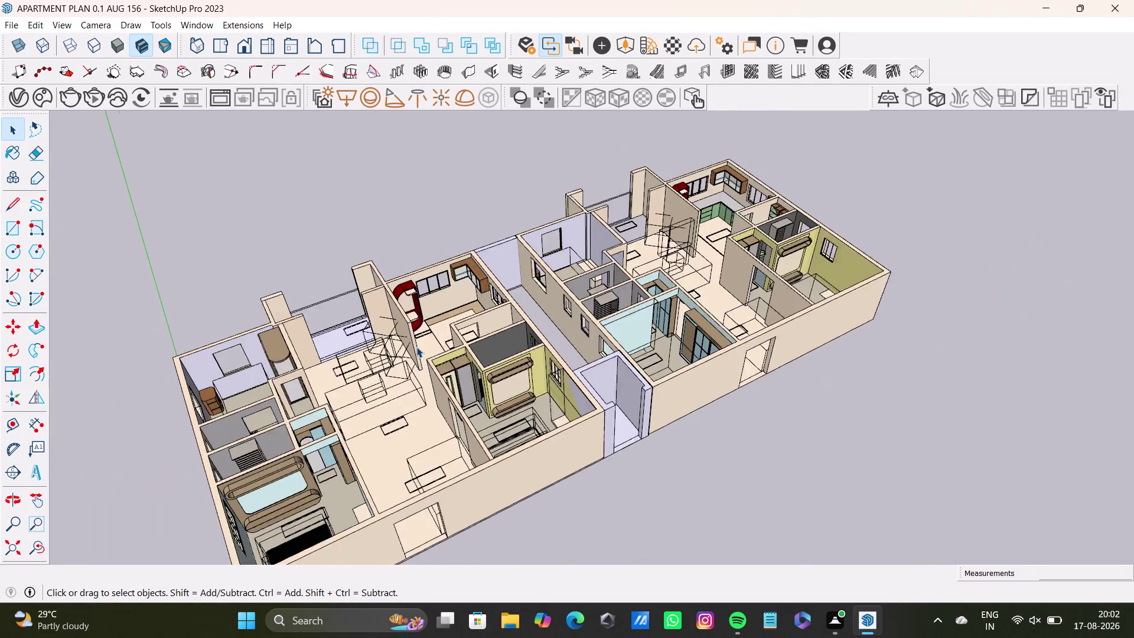
scroll(down, 3)
middle_drag(464, 369, 325, 424)
scroll(up, 3)
scroll(down, 3)
scroll(up, 3)
middle_drag(375, 322, 376, 386)
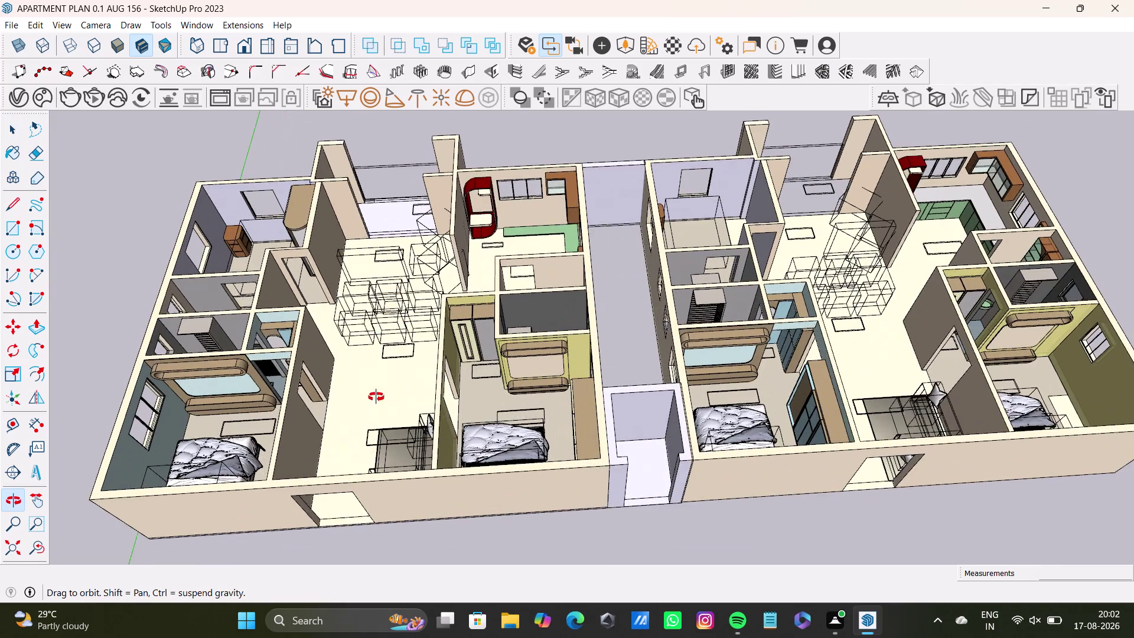
middle_drag(376, 386, 382, 461)
middle_drag(767, 396, 700, 413)
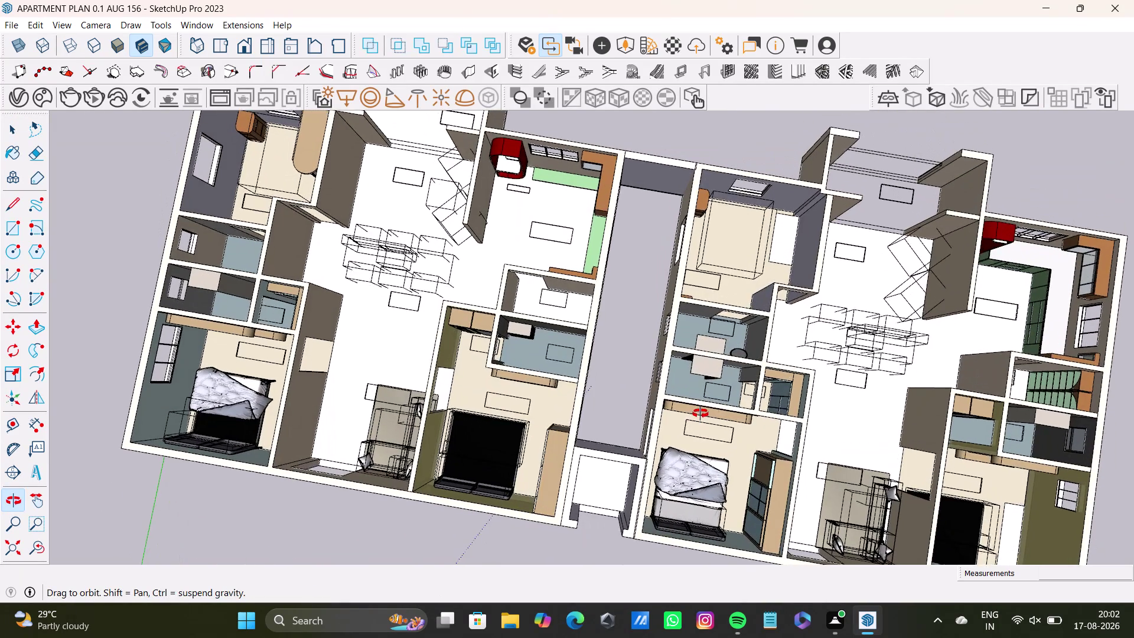
middle_drag(700, 413, 731, 384)
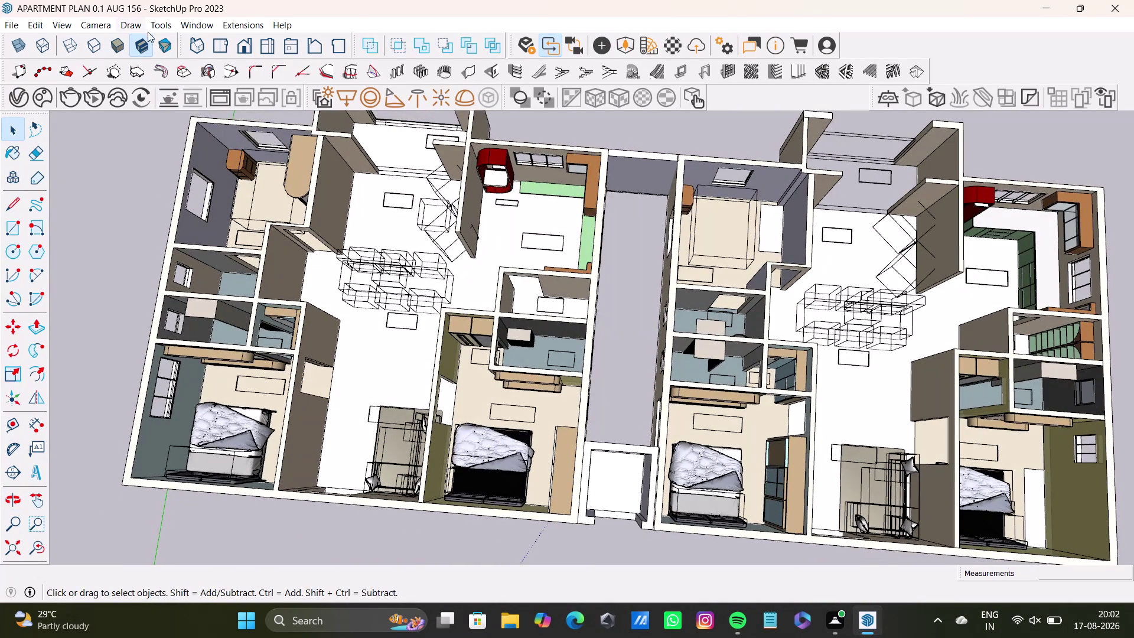
click(336, 48)
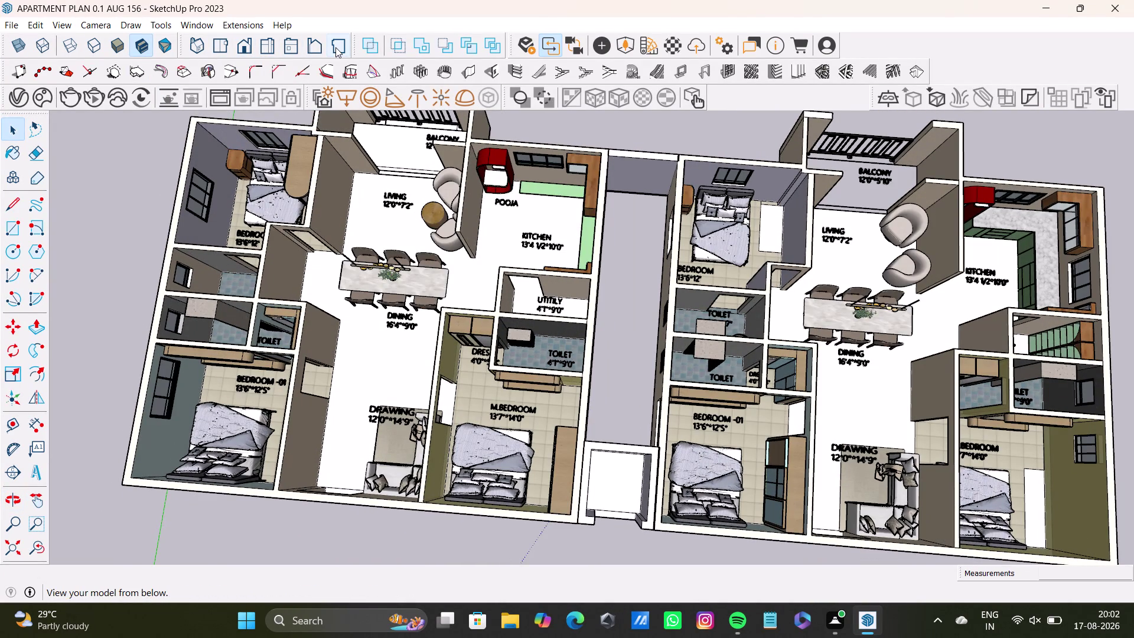
Check the model in the Back, Left, Right, Front and Top standard views.
click(313, 51)
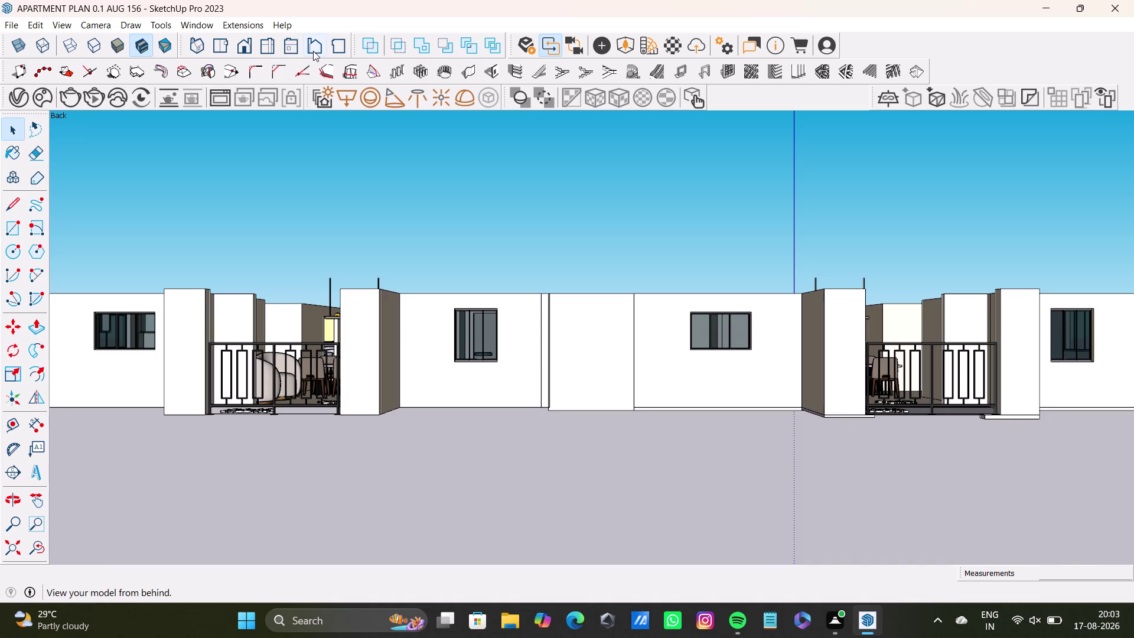
click(286, 48)
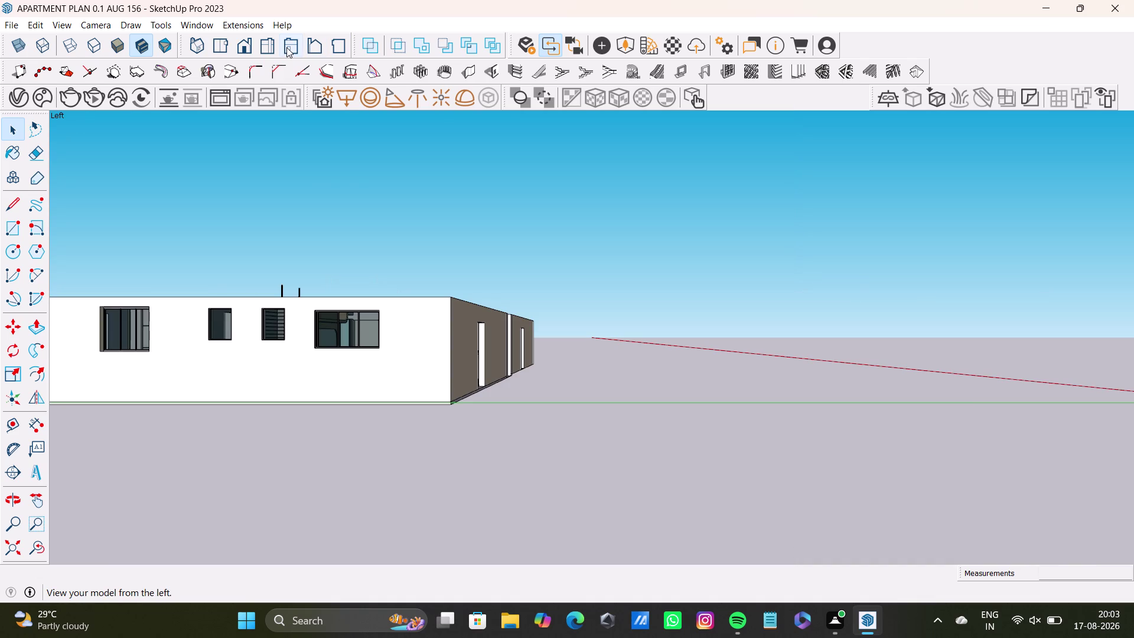
click(264, 47)
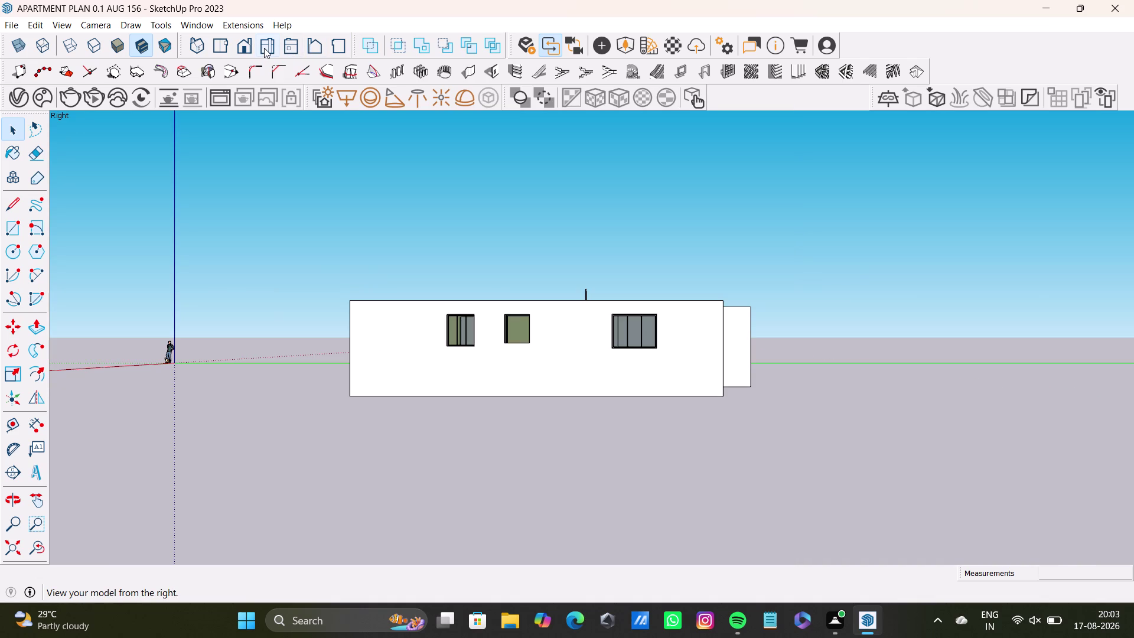
click(252, 46)
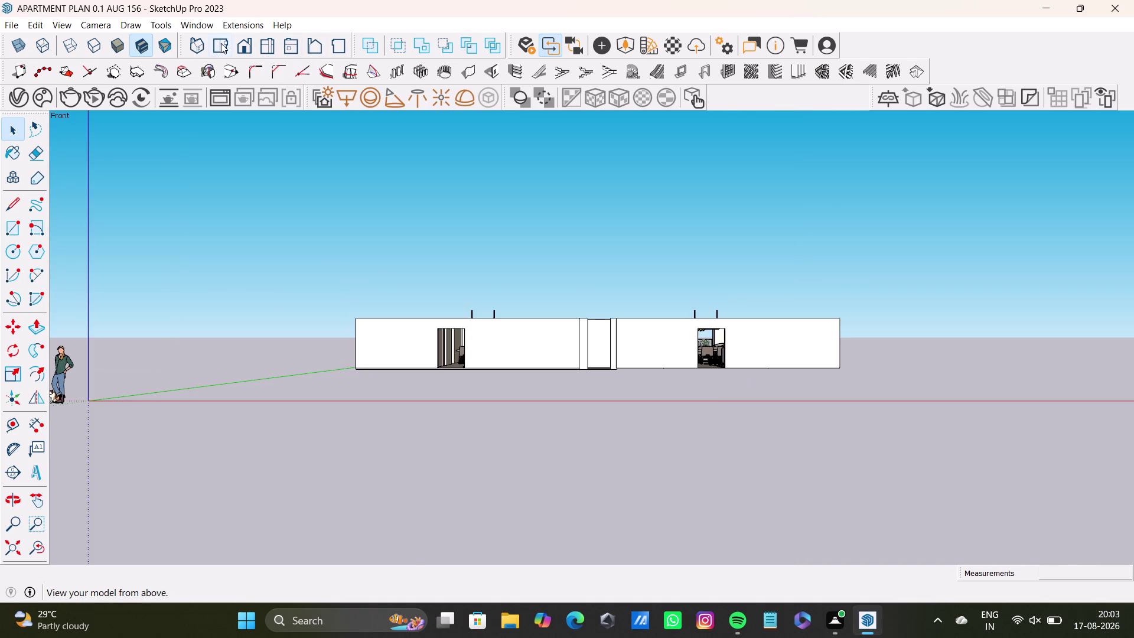
click(221, 43)
Re-centre the top view of the plan and tilt it into perspective.
middle_drag(608, 163, 588, 226)
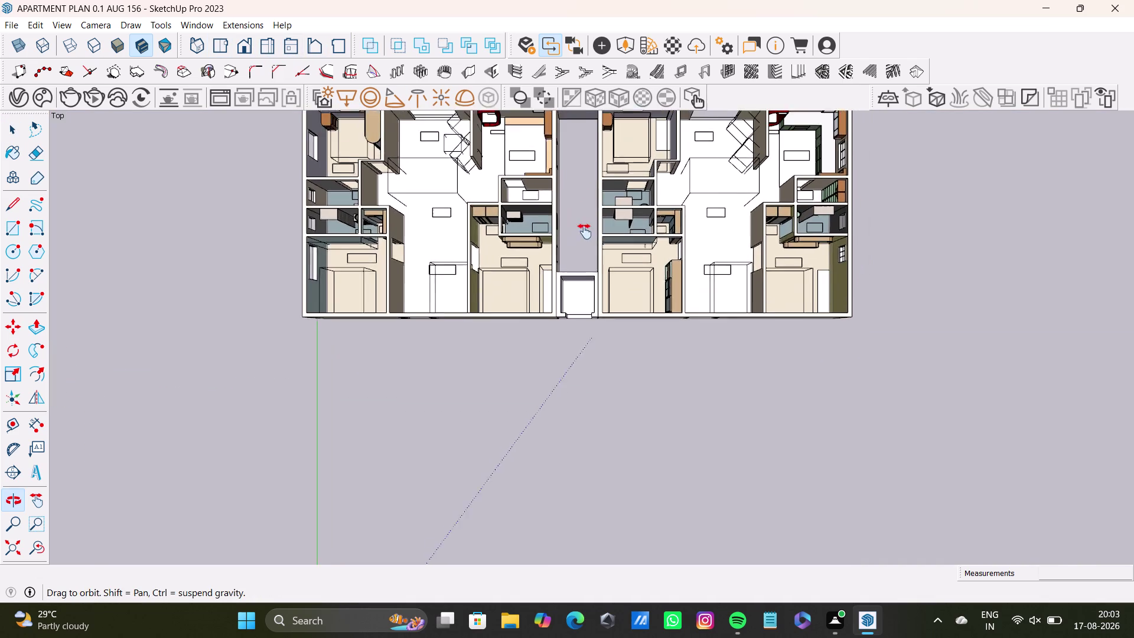
middle_drag(588, 226, 545, 379)
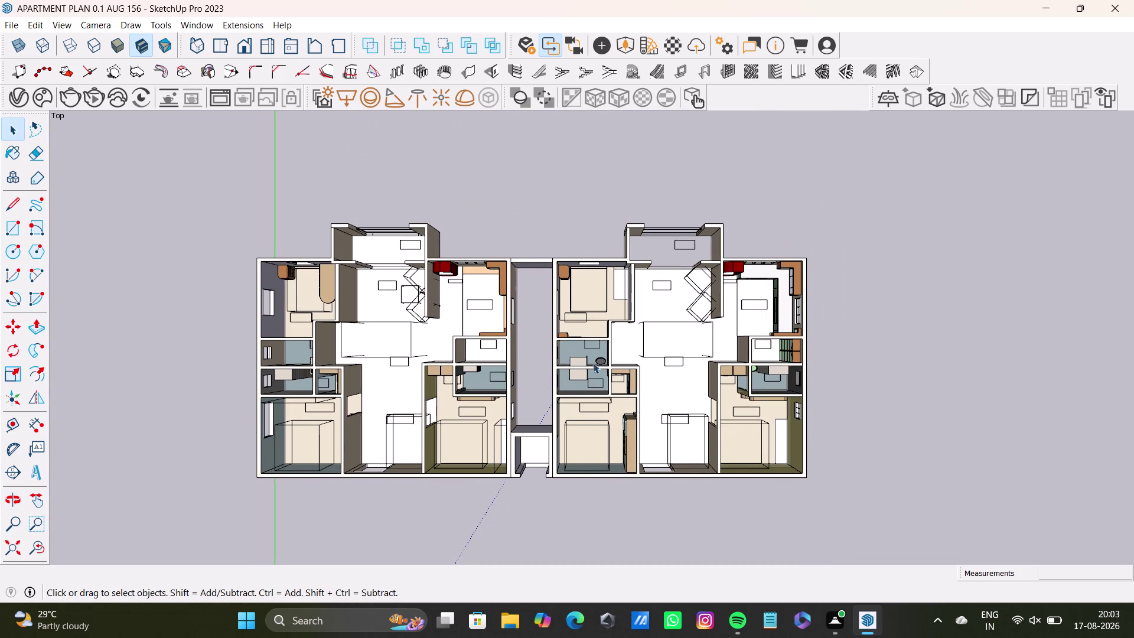
scroll(up, 3)
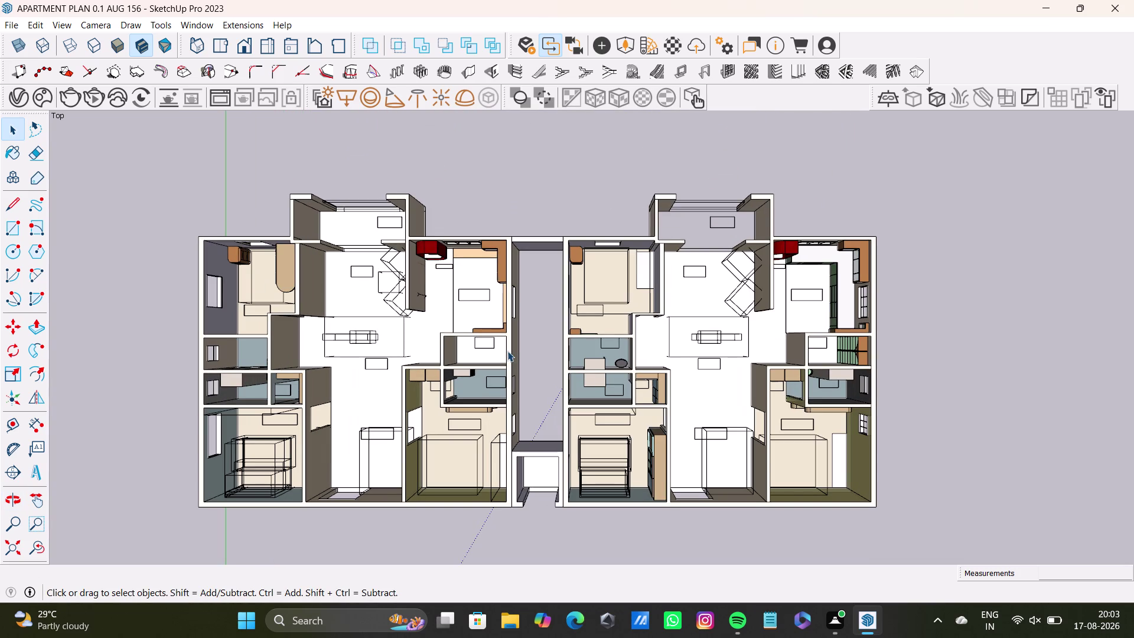
scroll(up, 3)
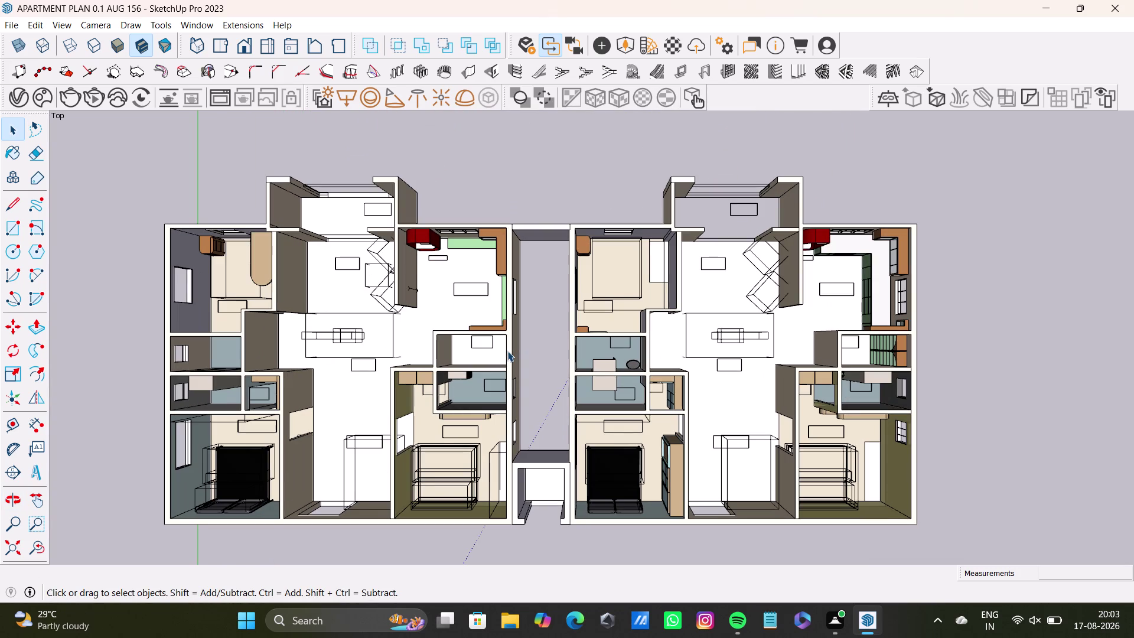
middle_drag(507, 351, 504, 321)
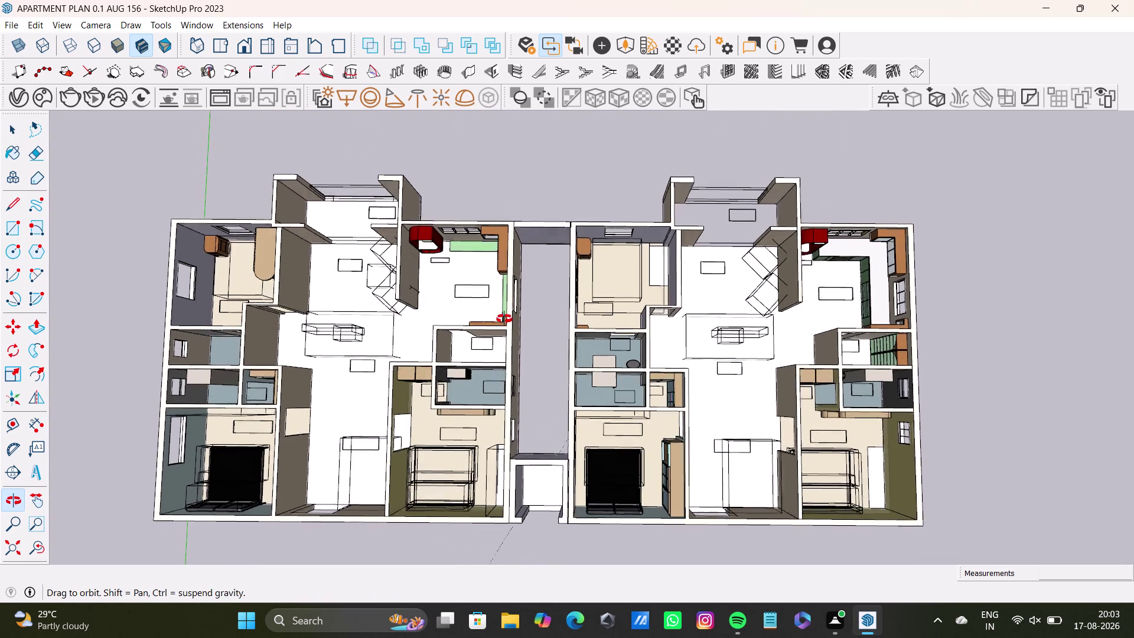
middle_drag(504, 320, 503, 300)
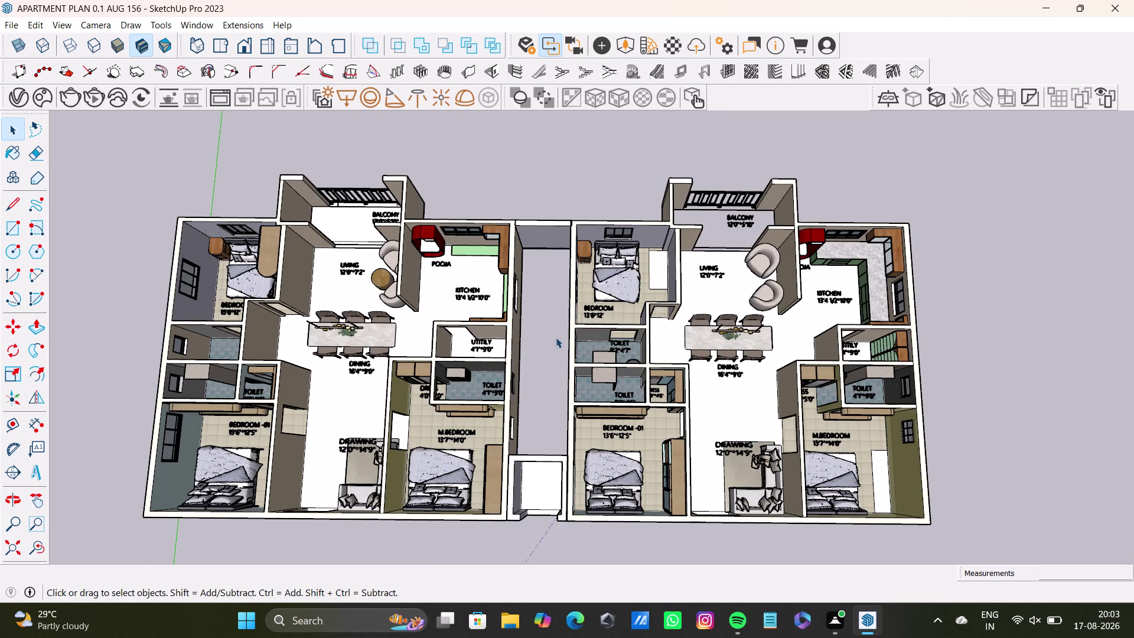
middle_drag(571, 334, 605, 339)
Settle a perspective overview of both furnished units and capture a screenshot.
scroll(up, 3)
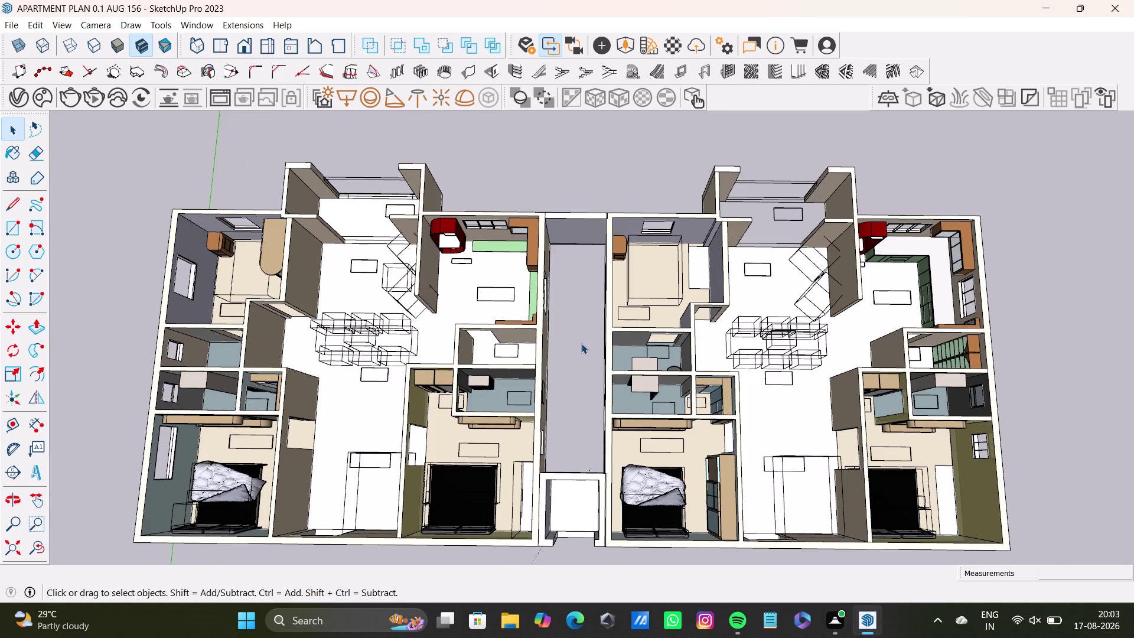
scroll(up, 3)
middle_drag(581, 343, 577, 319)
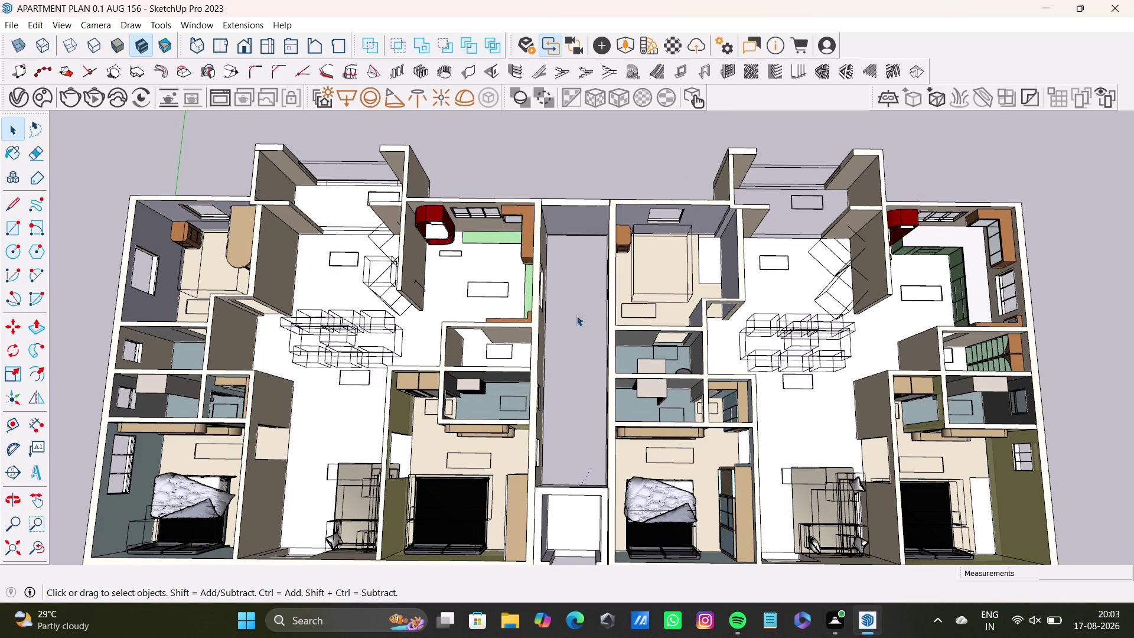
middle_drag(577, 318, 574, 312)
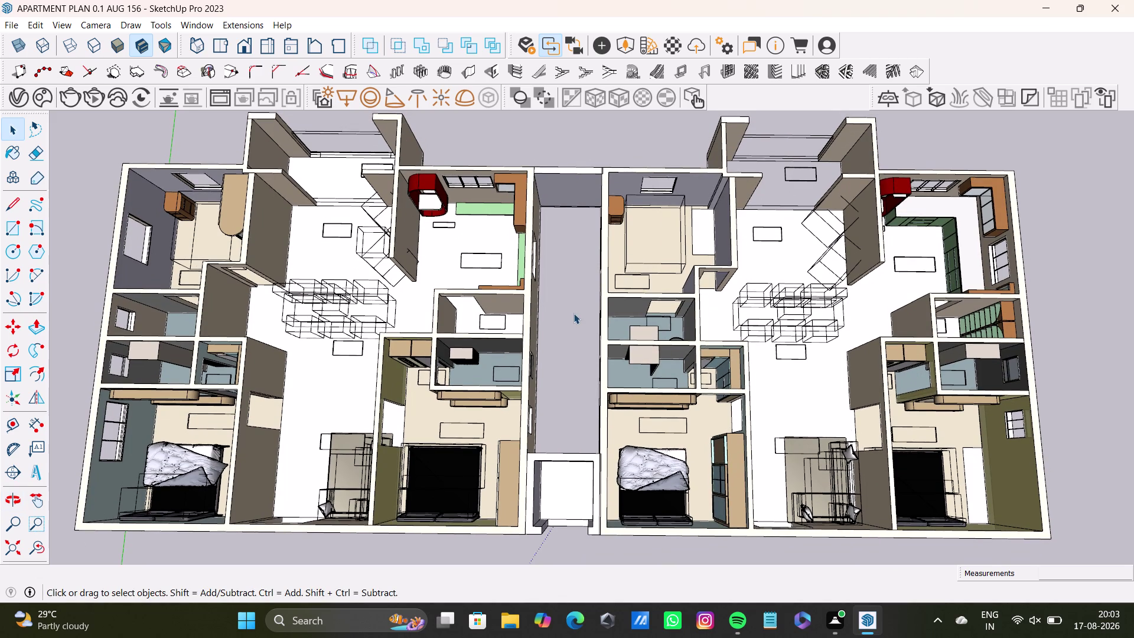
scroll(up, 3)
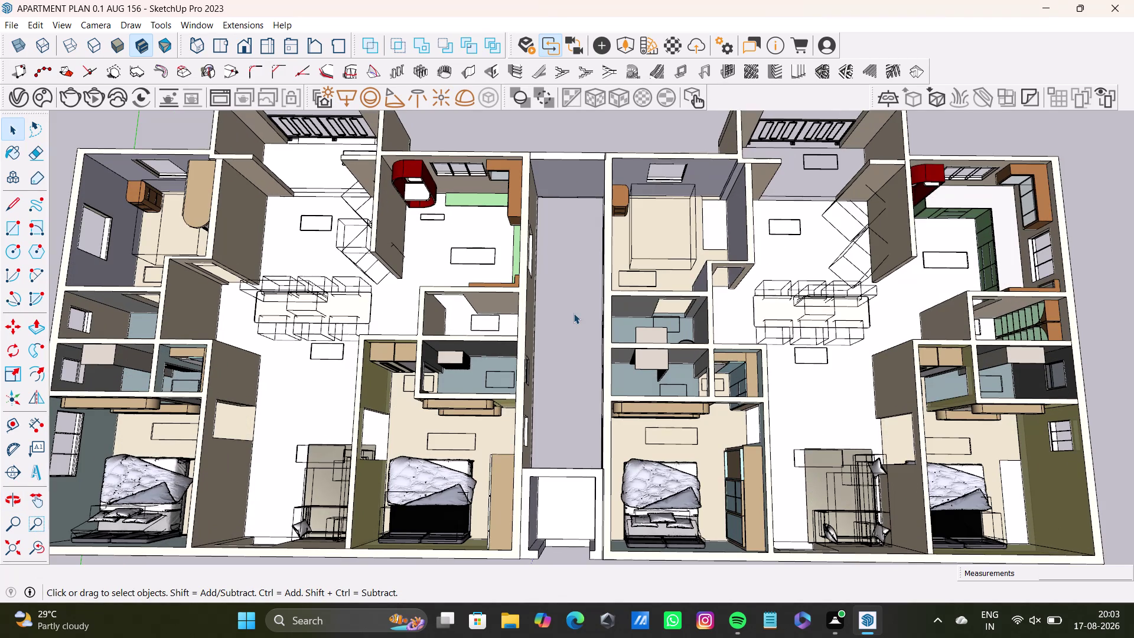
scroll(down, 3)
middle_drag(573, 313, 573, 326)
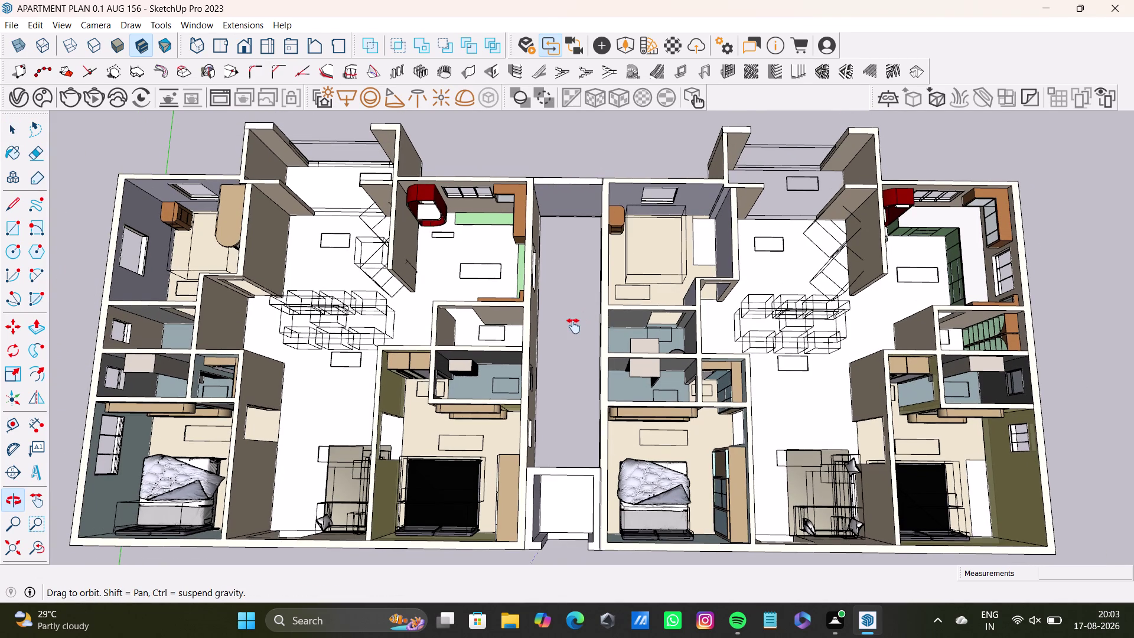
middle_drag(573, 326, 579, 326)
middle_click(579, 326)
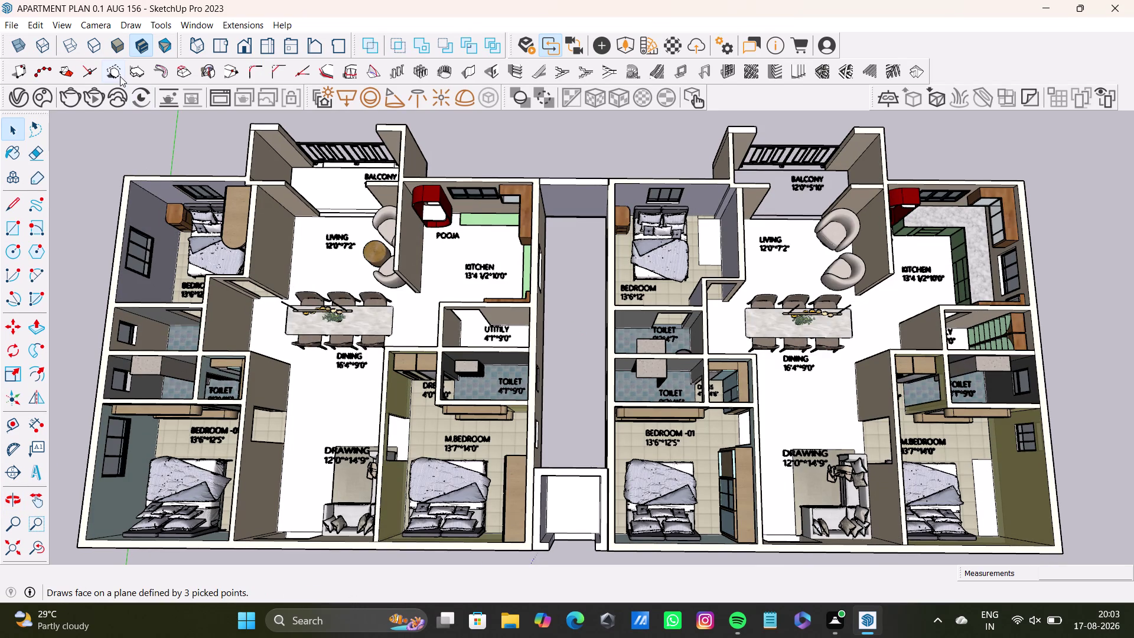
key(super+Print)
Save a copy of the model with ' fainl' added to its file name.
click(11, 24)
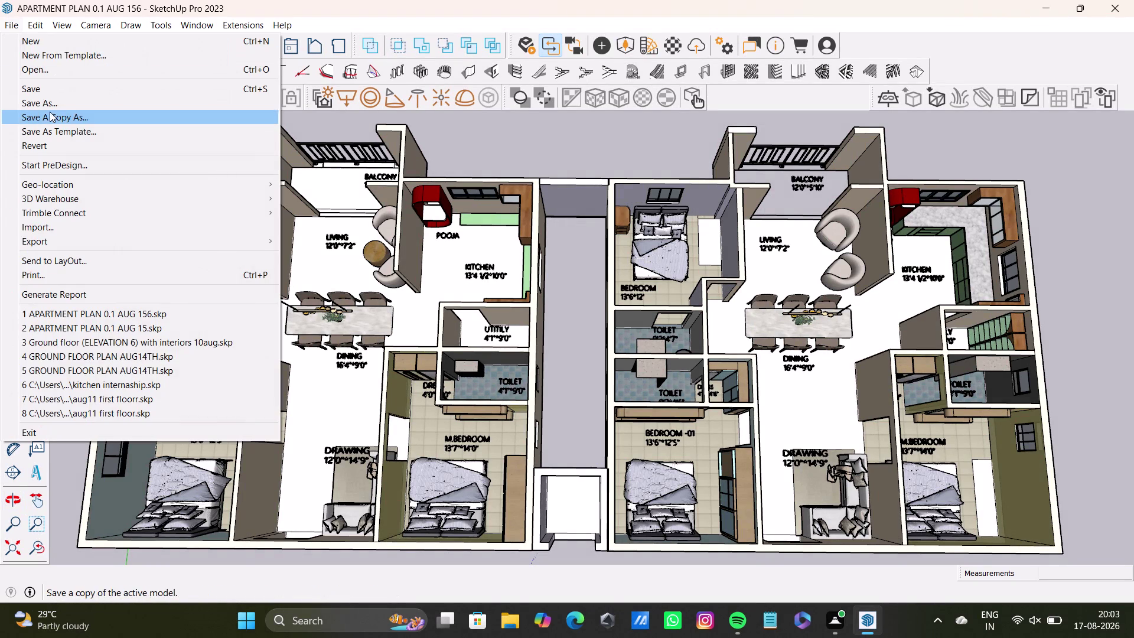
click(55, 115)
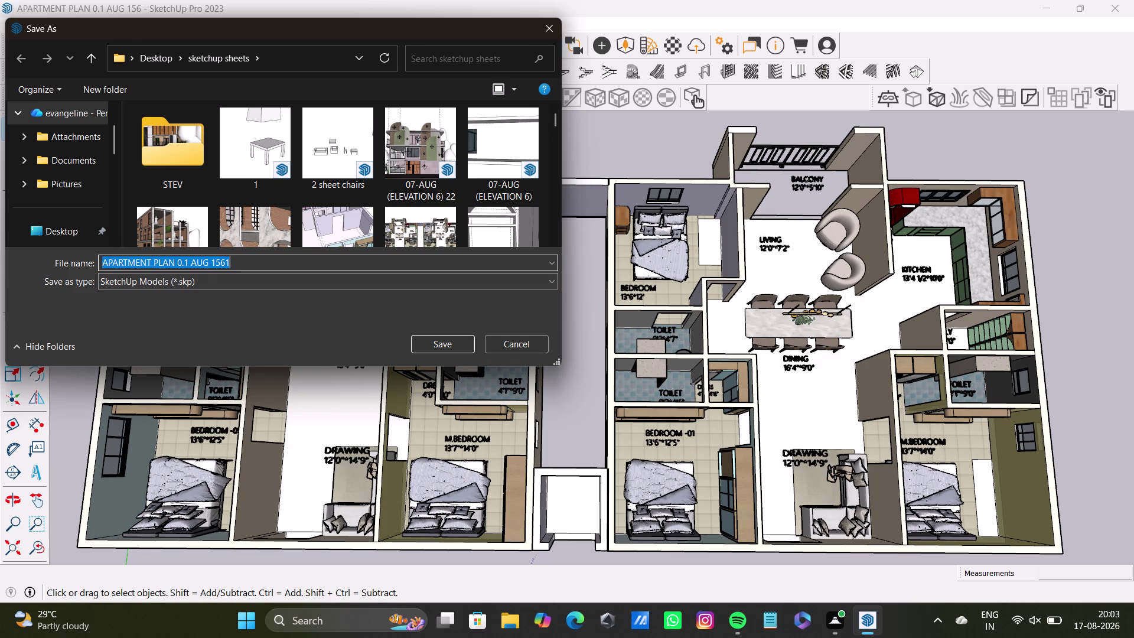
click(252, 260)
key(space)
key(w)
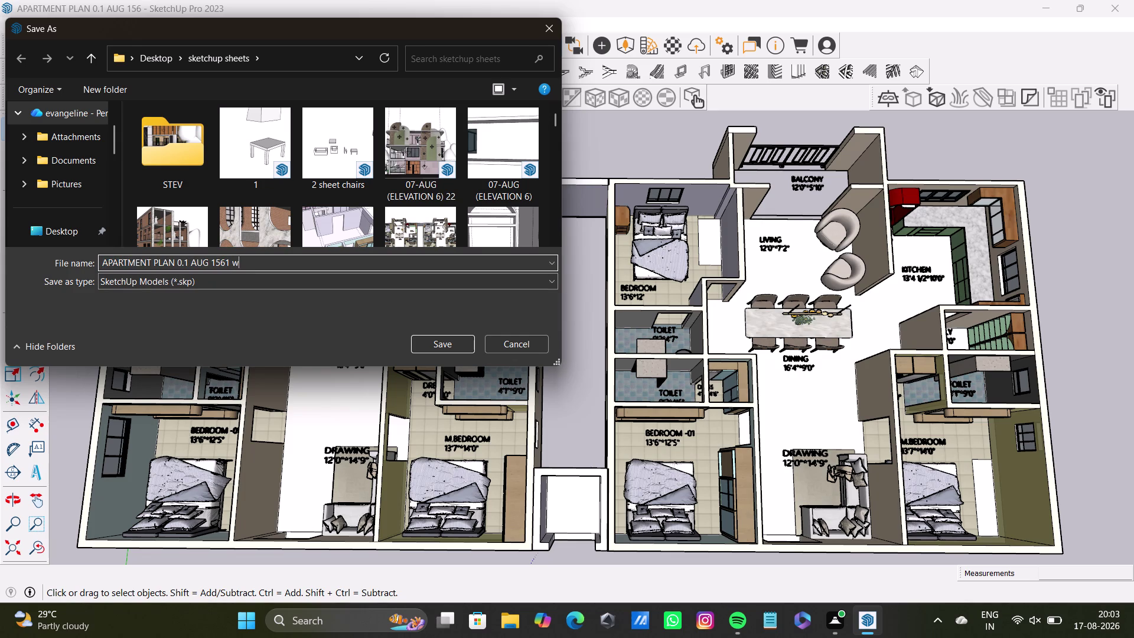
key(BackSpace)
key(g)
key(BackSpace)
key(f)
text(ian)
key(BackSpace)
key(BackSpace)
key(BackSpace)
text(ai)
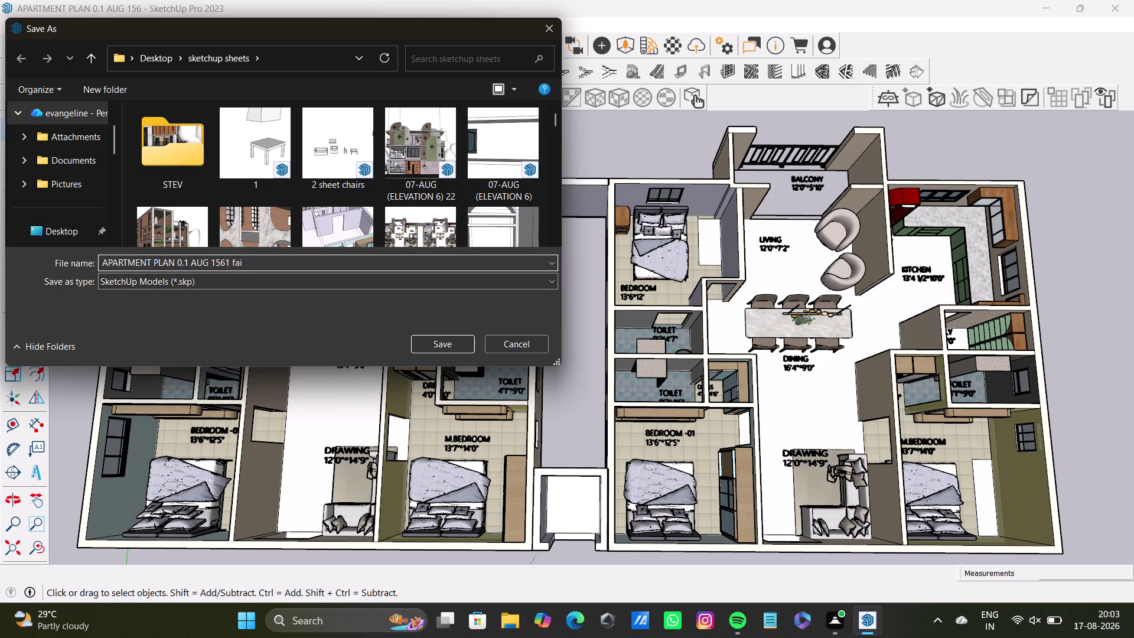
text(n;)
key(BackSpace)
key(l)
key(Return)
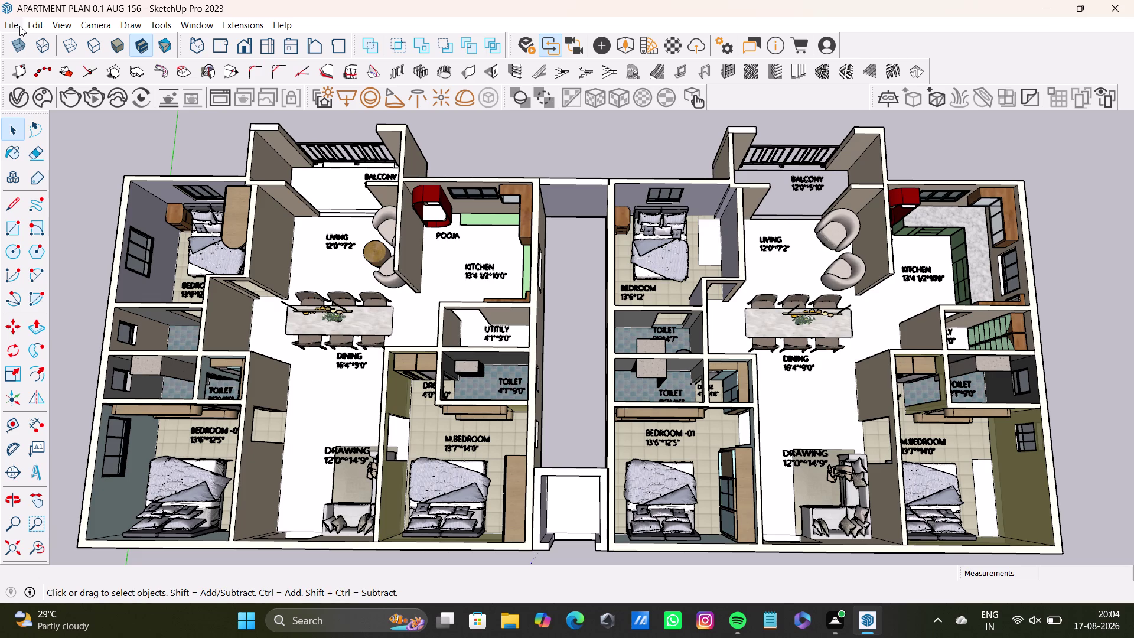
click(19, 26)
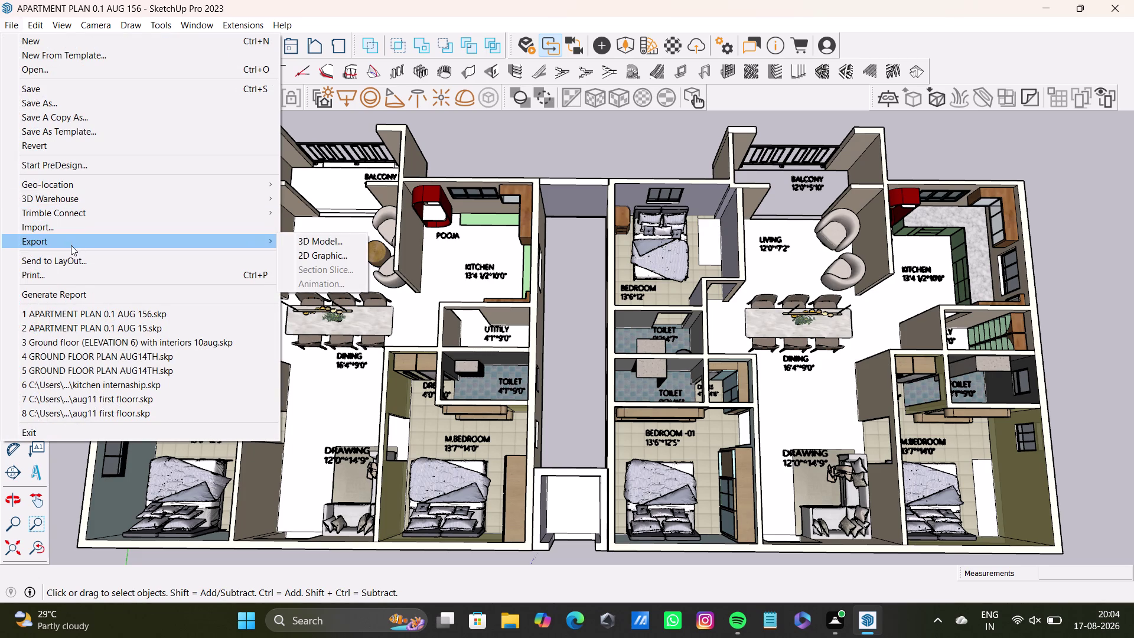
Print the current view with Microsoft Print to PDF as aug16 in sketchup sheets.
click(71, 273)
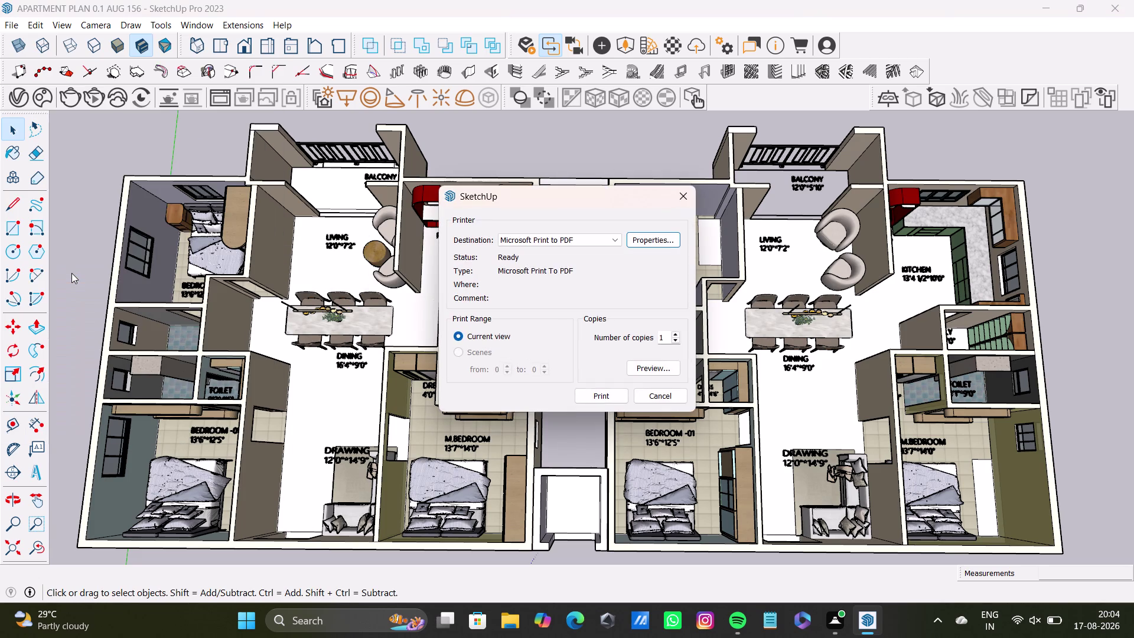
click(607, 398)
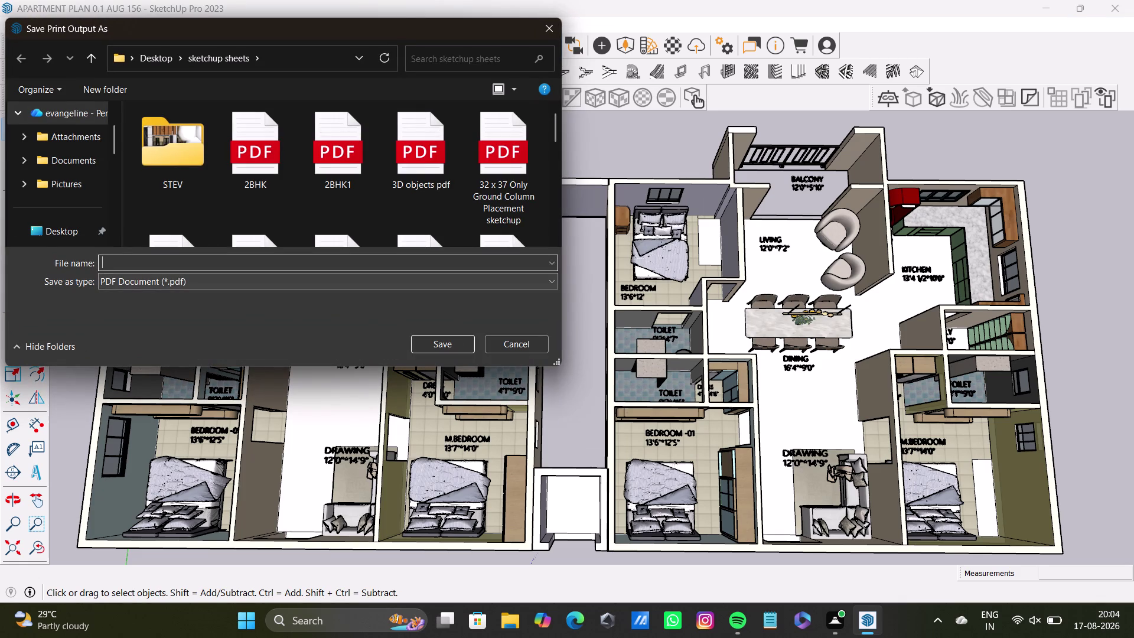
click(243, 261)
text(au)
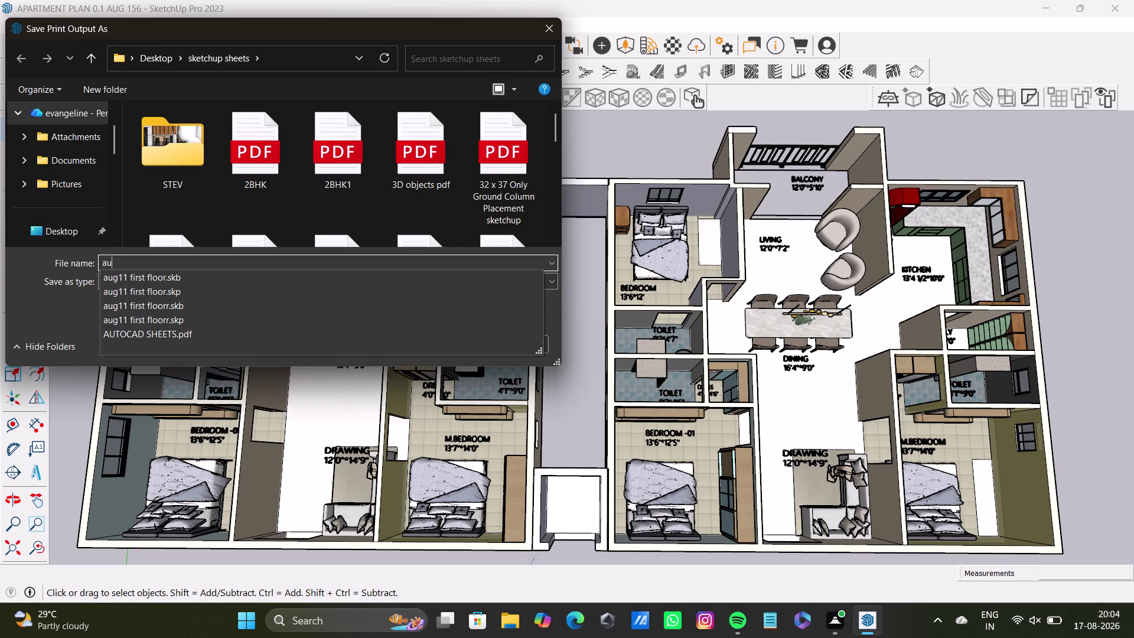
text(g)
text(1)
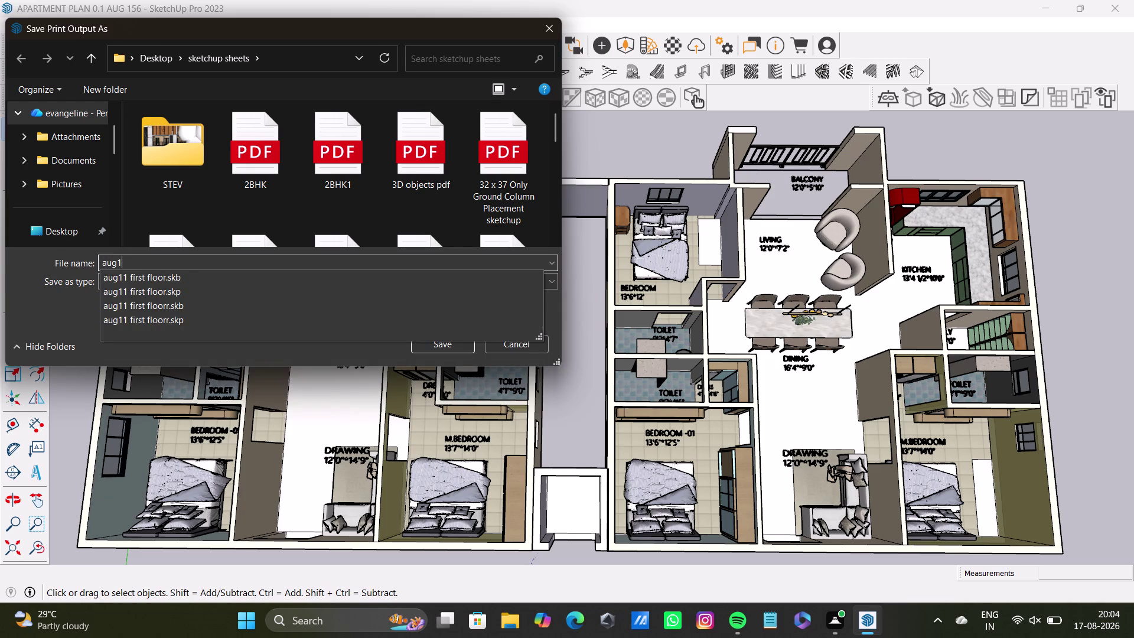
text(6)
key(space)
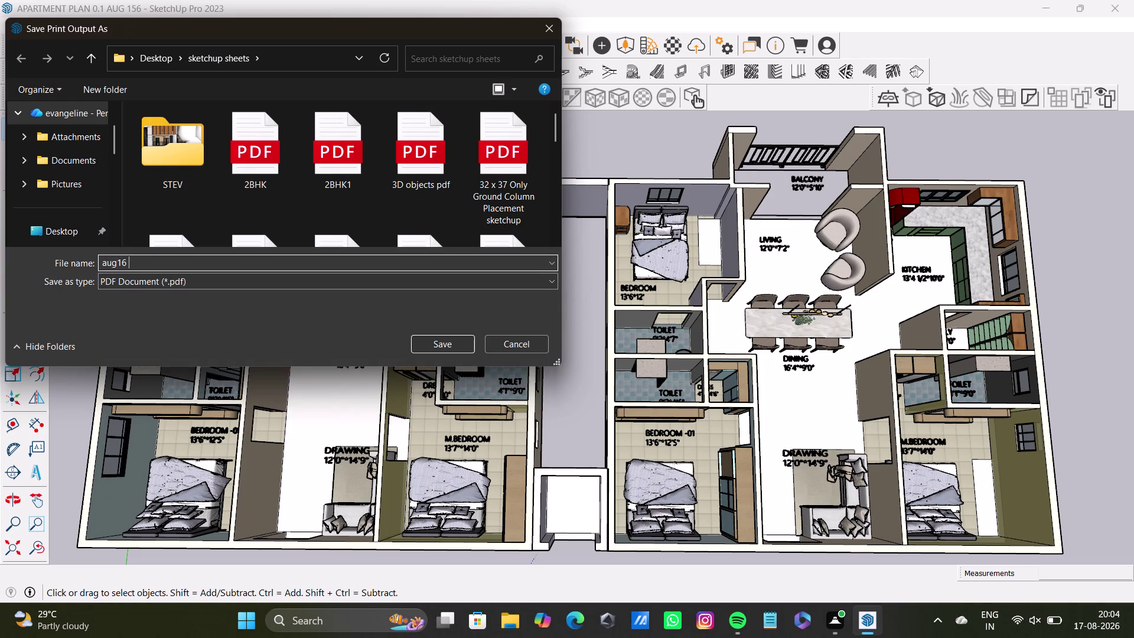
text(o)
text(.1)
key(Return)
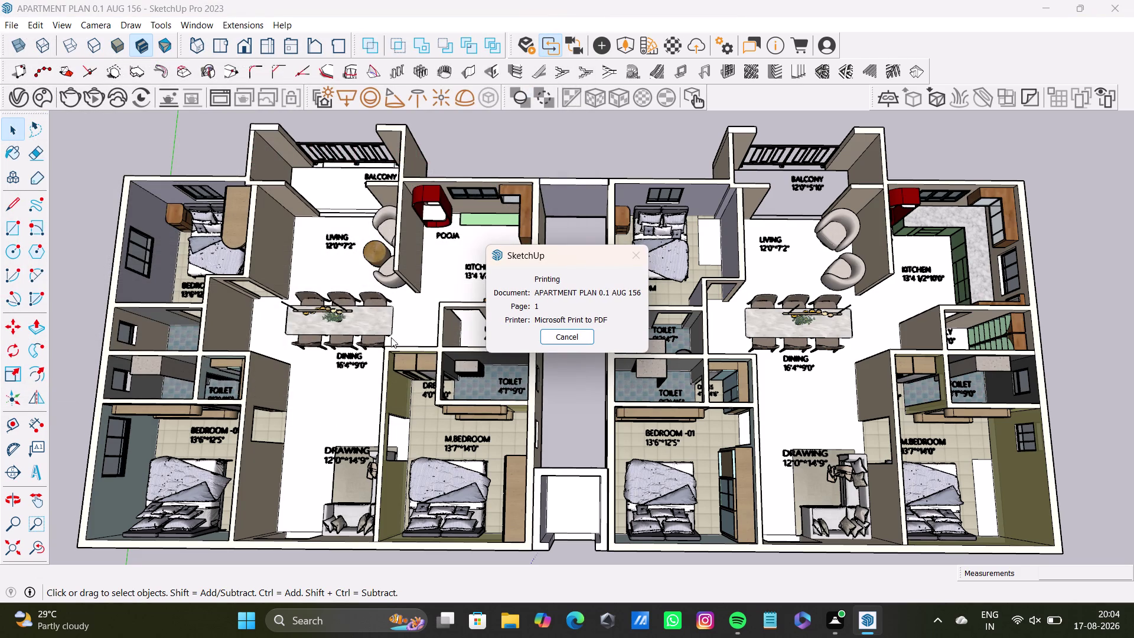
click(582, 337)
click(573, 339)
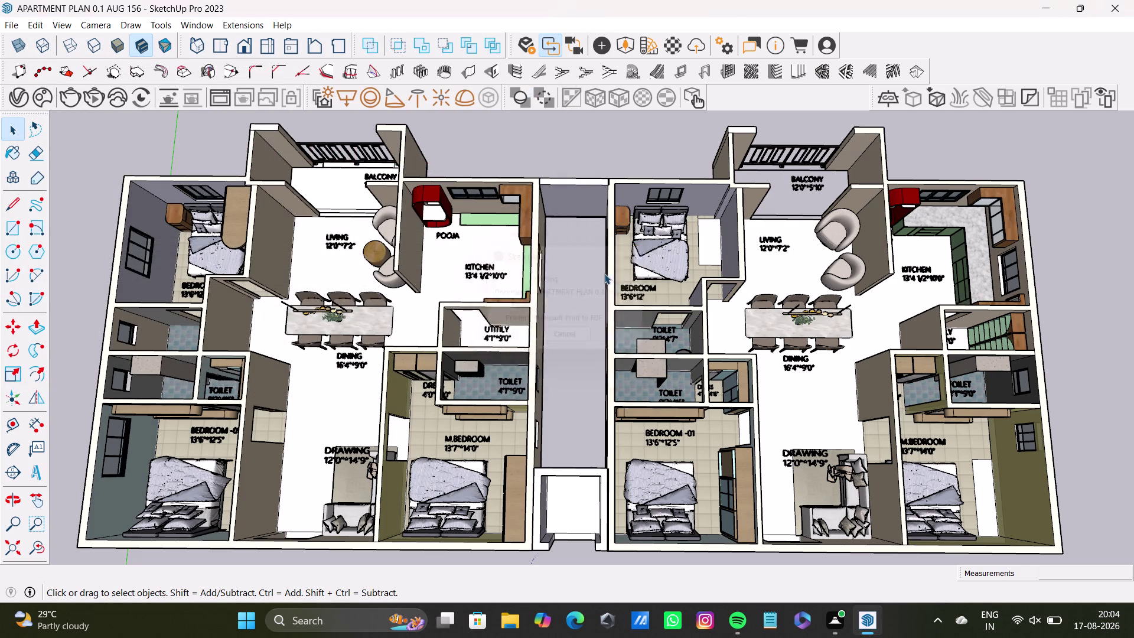